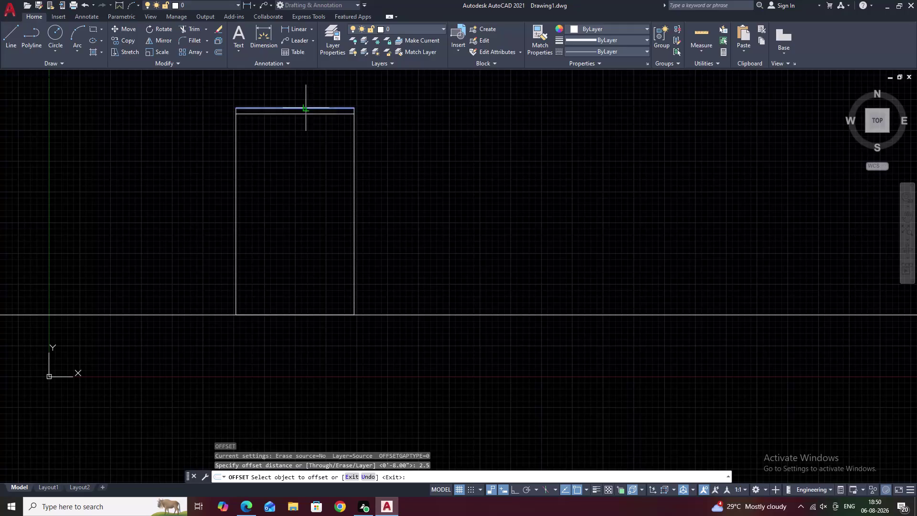
Offset the top, right and left door outline edges 2.5 inches inward to form the frame.
click(304, 120)
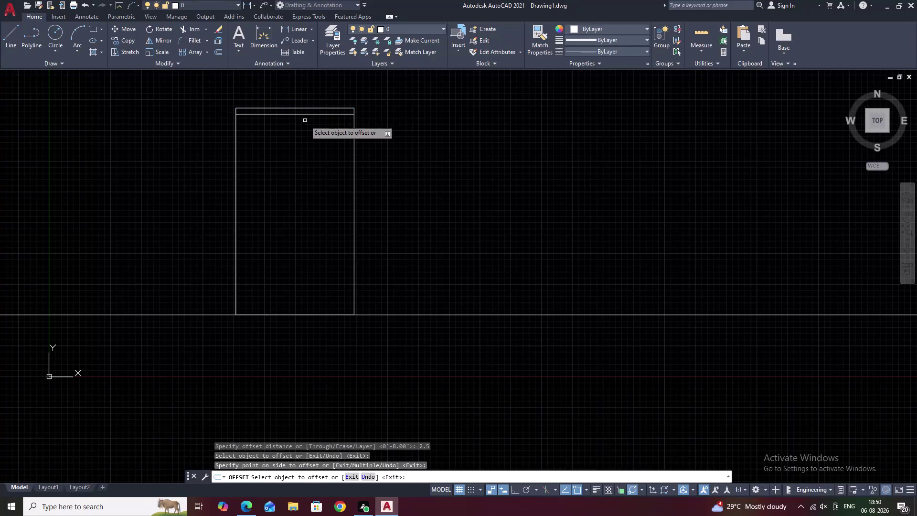
click(354, 151)
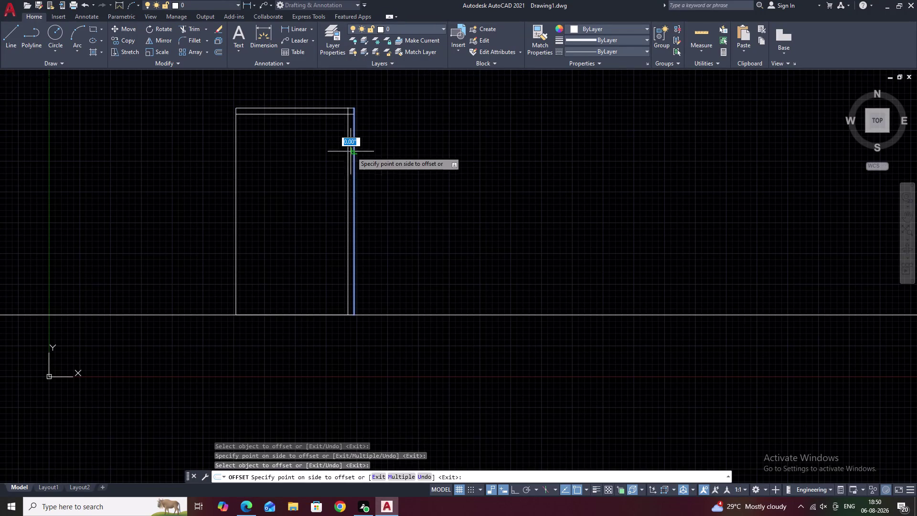
click(343, 154)
click(237, 172)
click(278, 175)
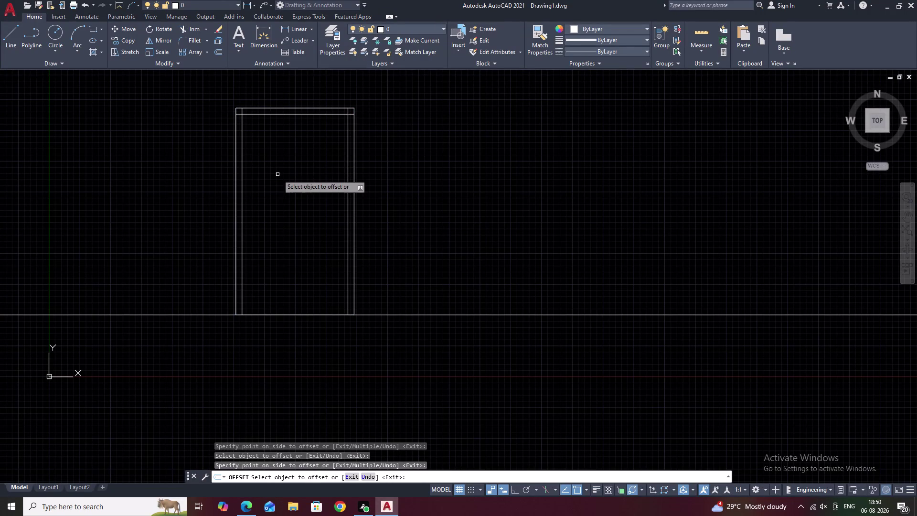
key(Escape)
scroll(up, 3)
scroll(up, 3)
middle_drag(246, 140, 263, 193)
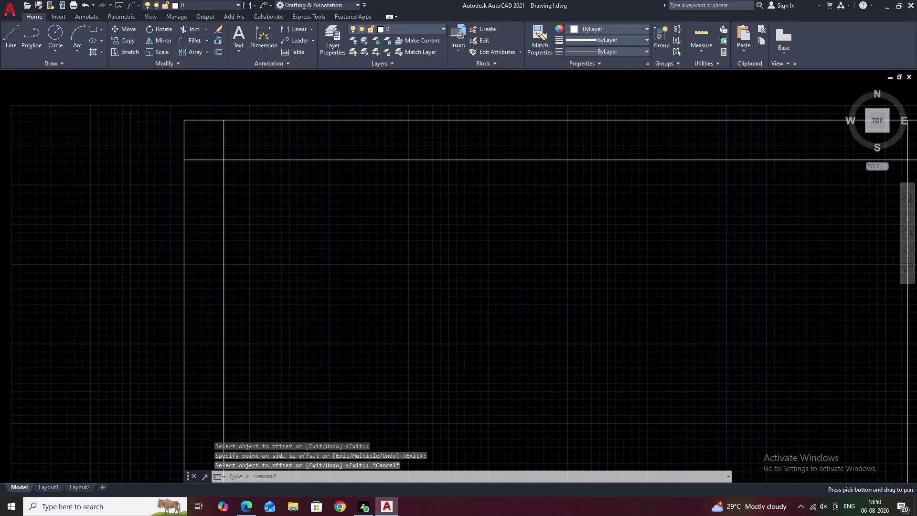
Trim the overhanging line ends at the top-left frame corner.
text(TR)
key(space)
click(205, 146)
drag(205, 146, 205, 176)
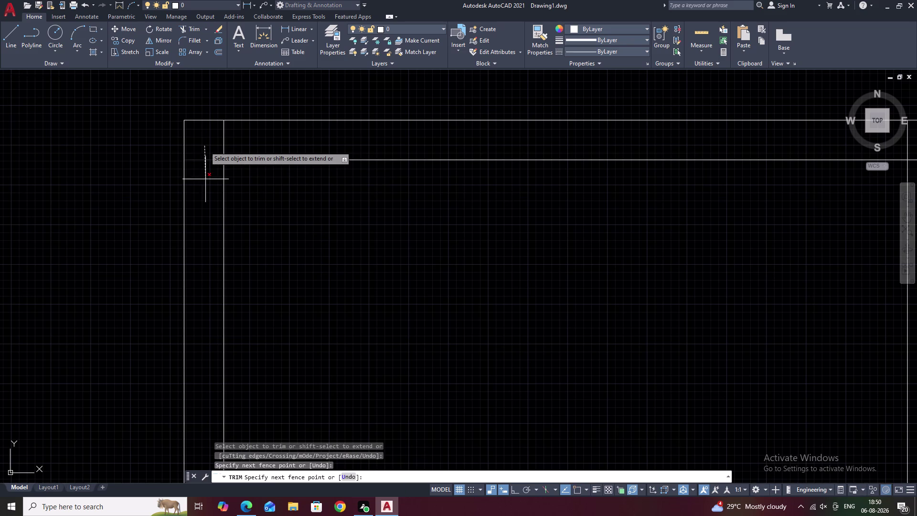
drag(206, 169, 206, 178)
click(206, 140)
drag(218, 140, 248, 143)
scroll(down, 3)
key(Escape)
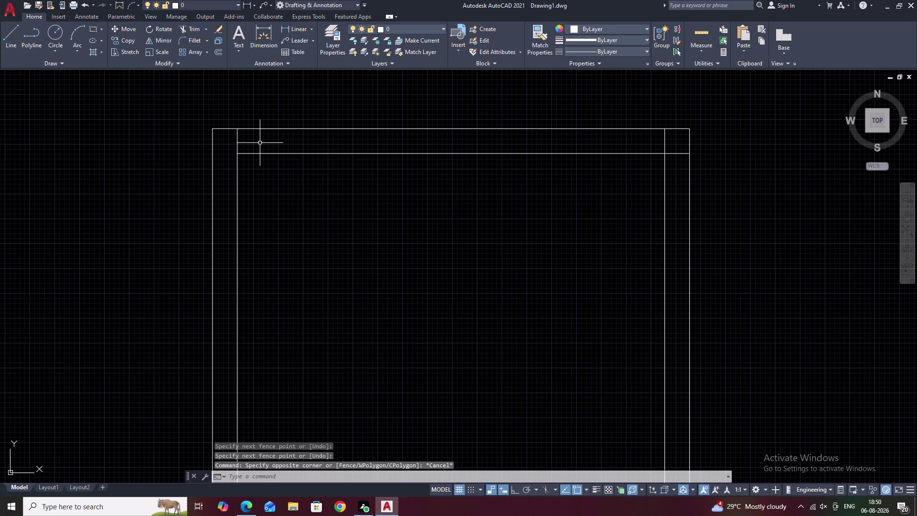
key(space)
click(239, 141)
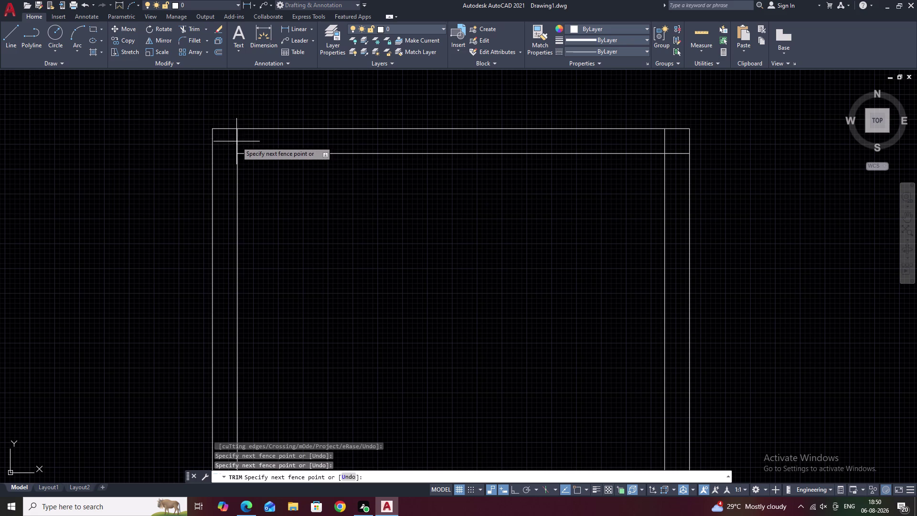
double_click(236, 142)
scroll(down, 3)
Trim the overhanging line ends at the top-right frame corner.
middle_drag(395, 179, 306, 227)
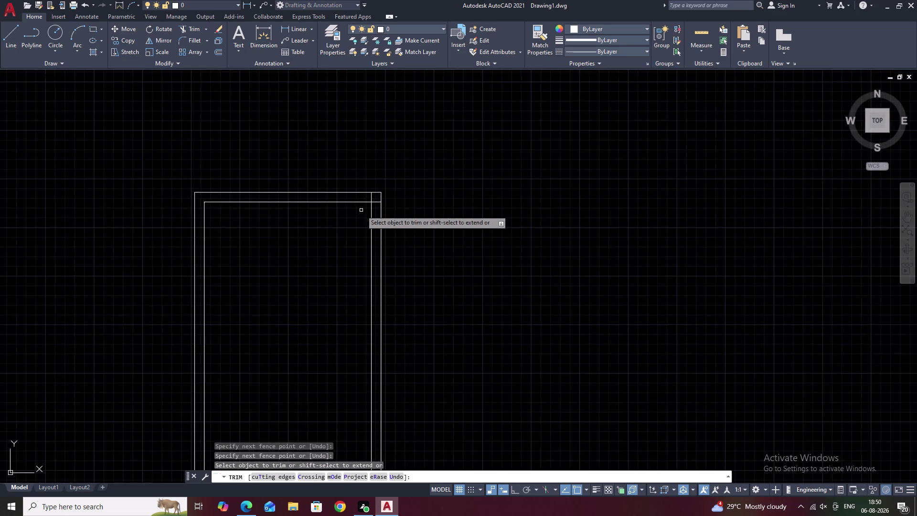
scroll(up, 3)
drag(398, 183, 403, 215)
drag(389, 179, 346, 178)
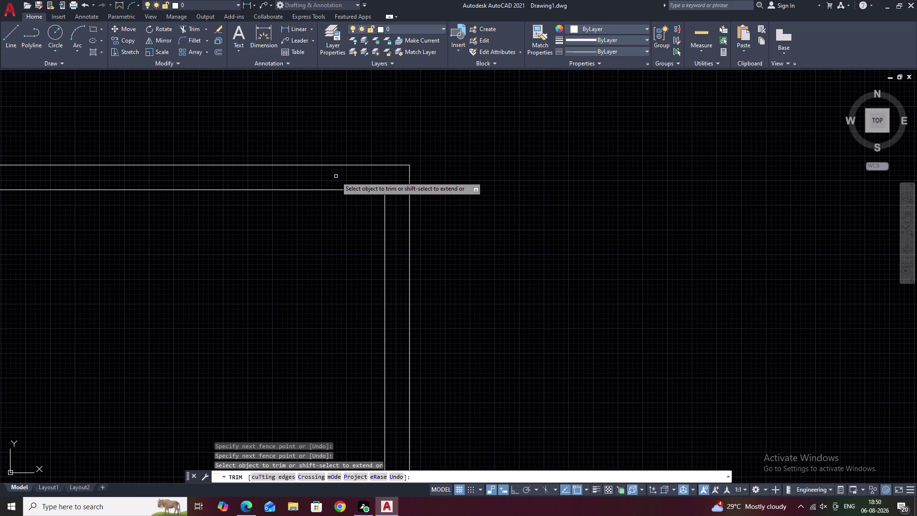
scroll(down, 3)
middle_drag(302, 224, 383, 196)
middle_drag(335, 360, 352, 274)
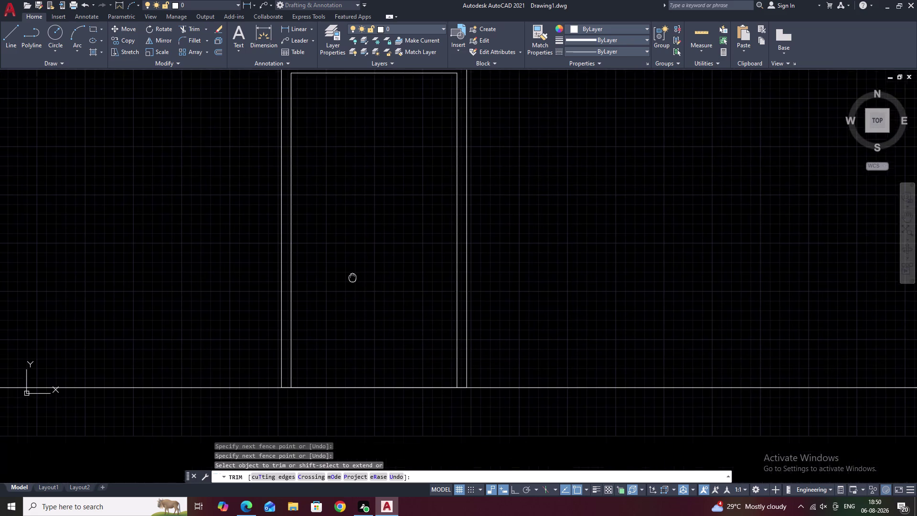
scroll(down, 3)
middle_drag(356, 266, 341, 334)
scroll(up, 3)
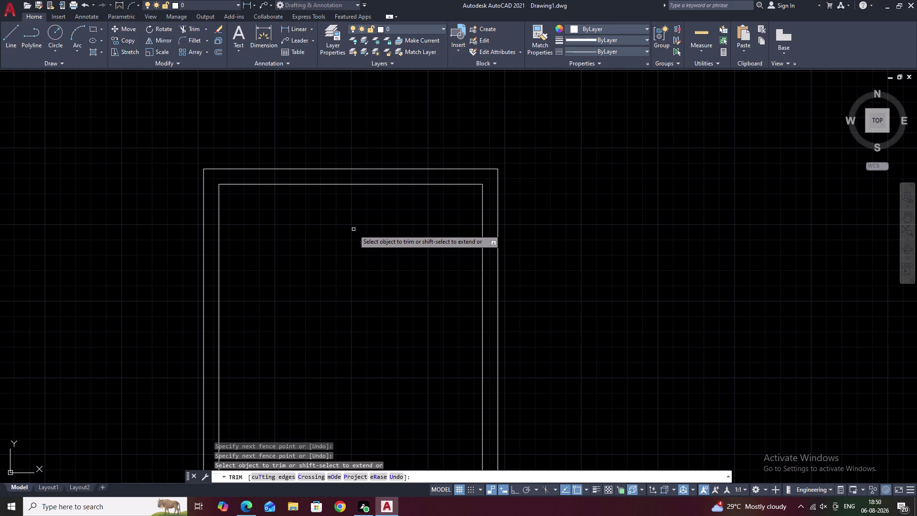
key(Escape)
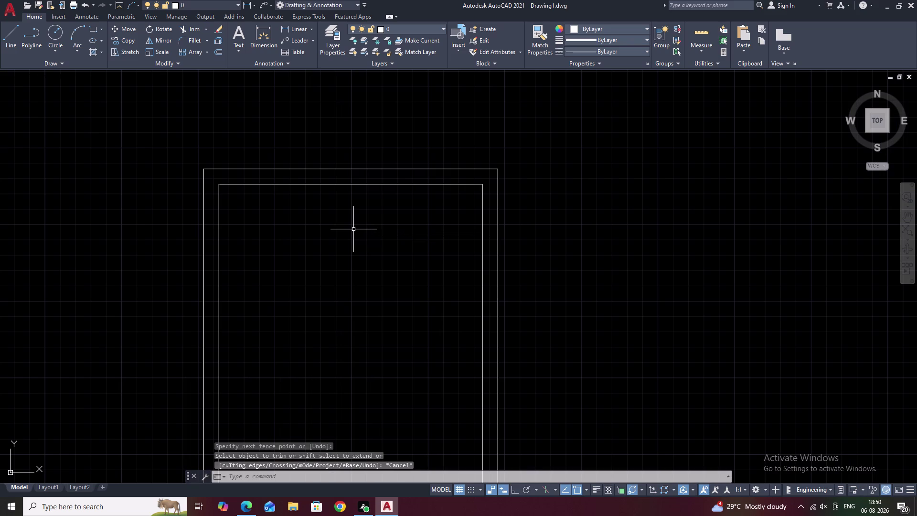
Offset the inner left and right frame lines 4 inches inward.
text(O)
key(space)
key(4)
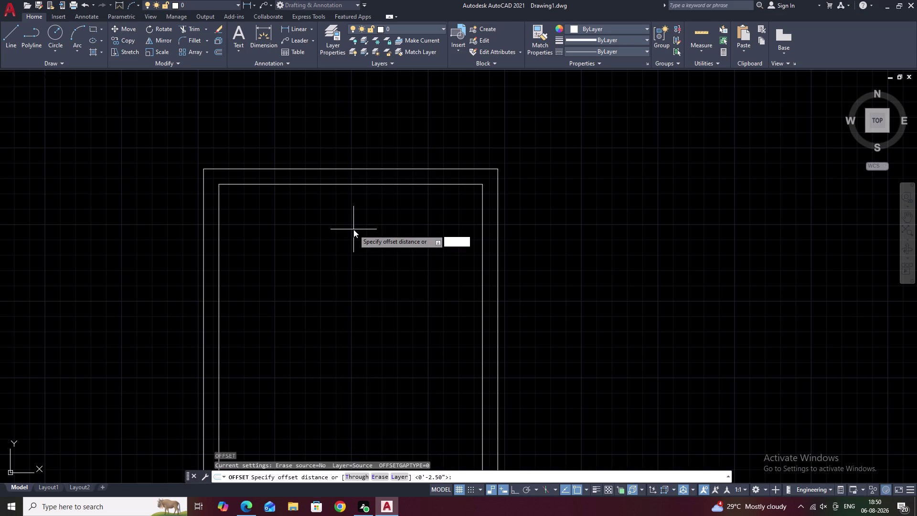
key(space)
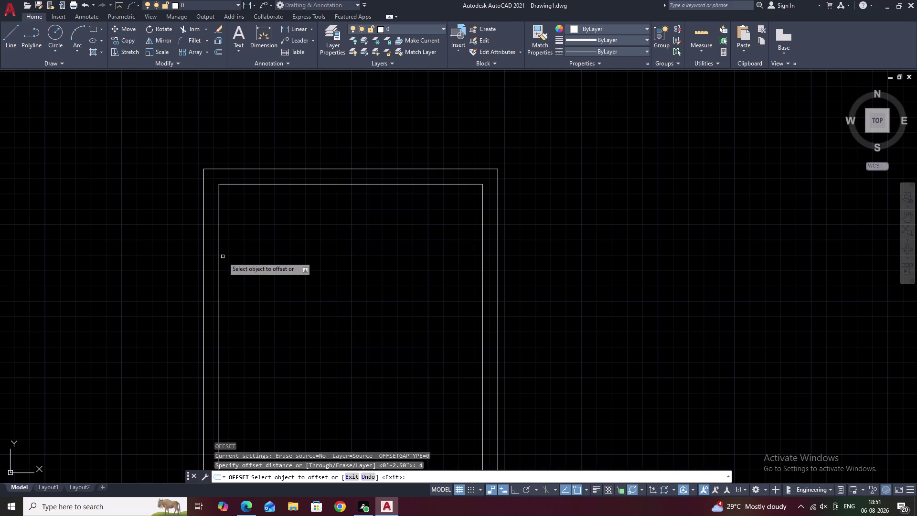
click(219, 262)
click(266, 262)
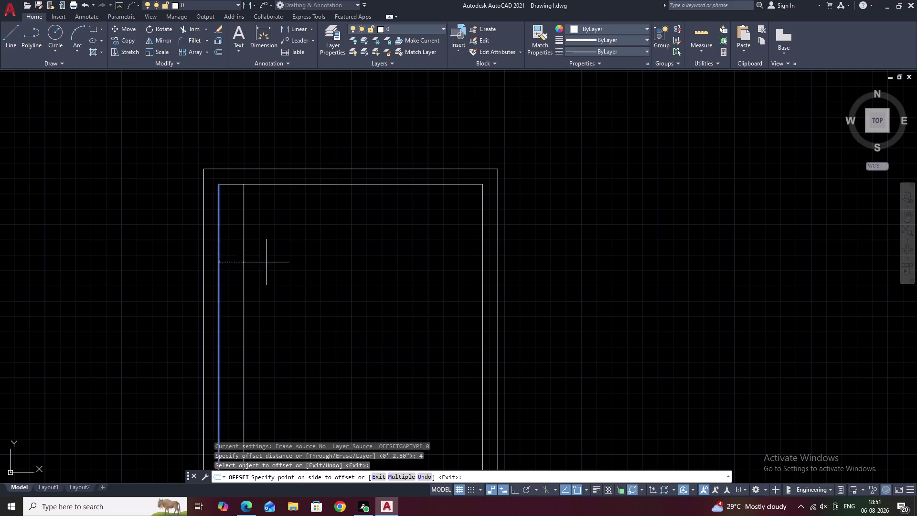
double_click(482, 270)
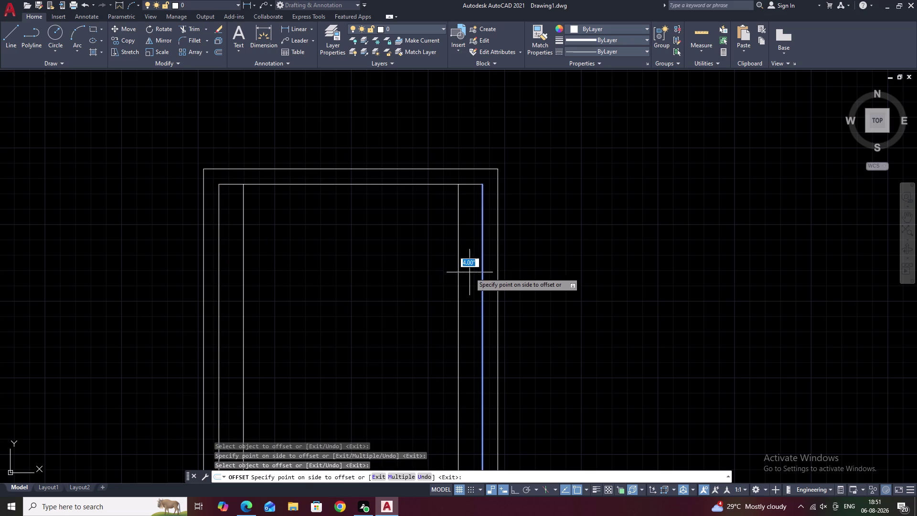
click(445, 282)
right_click(444, 281)
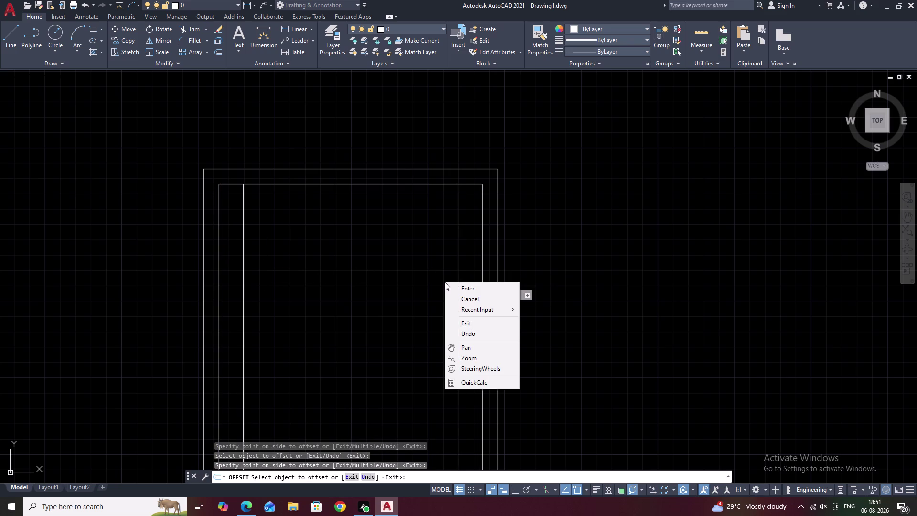
key(space)
key(space)
key(Escape)
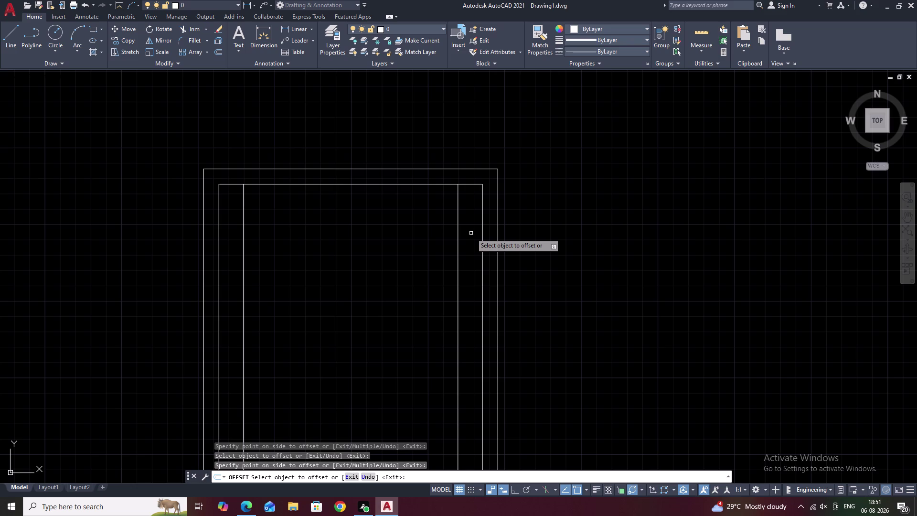
Offset the inner top frame line 4 inches downward.
click(373, 185)
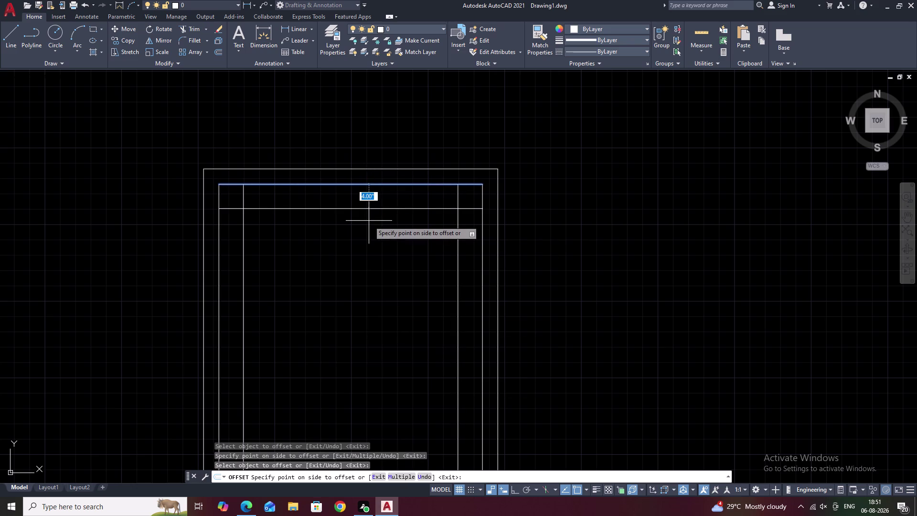
click(369, 220)
key(Escape)
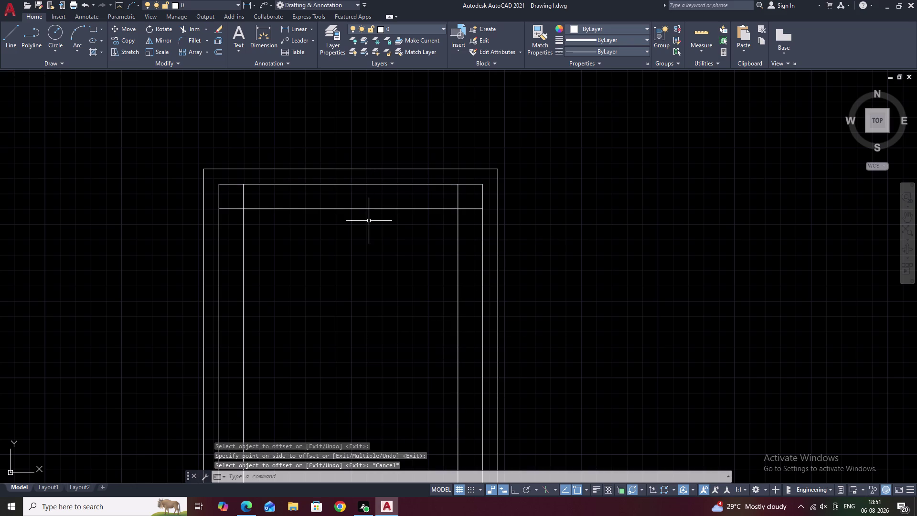
text(TR)
key(space)
Trim the crossing ends of the 4-inch lines at the top-left and top-right corners.
click(237, 204)
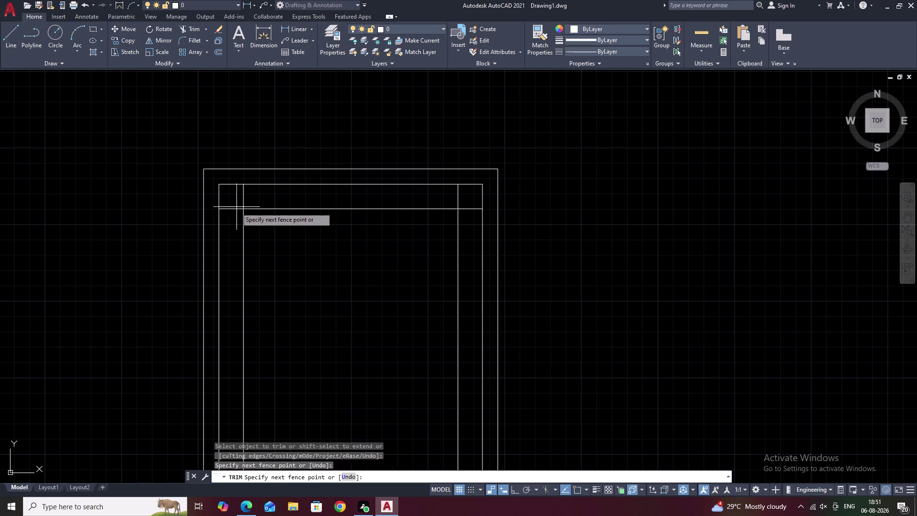
click(234, 213)
click(242, 199)
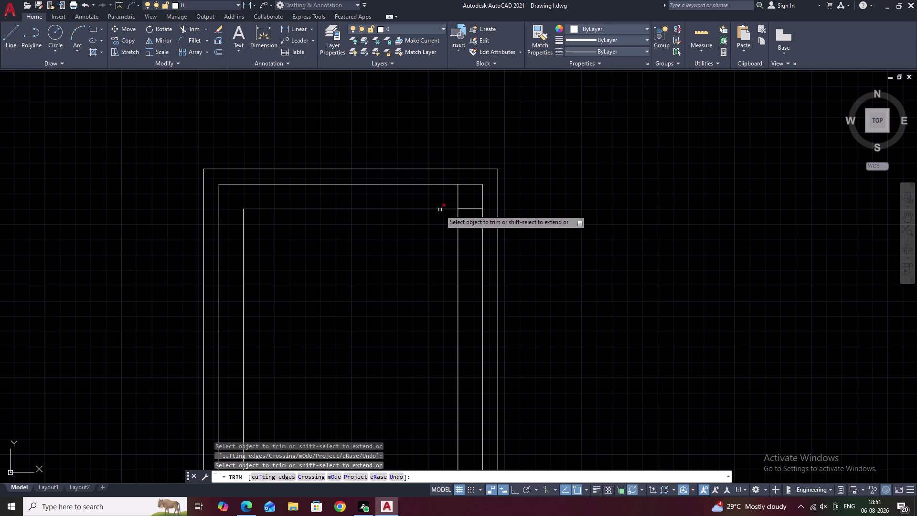
click(466, 209)
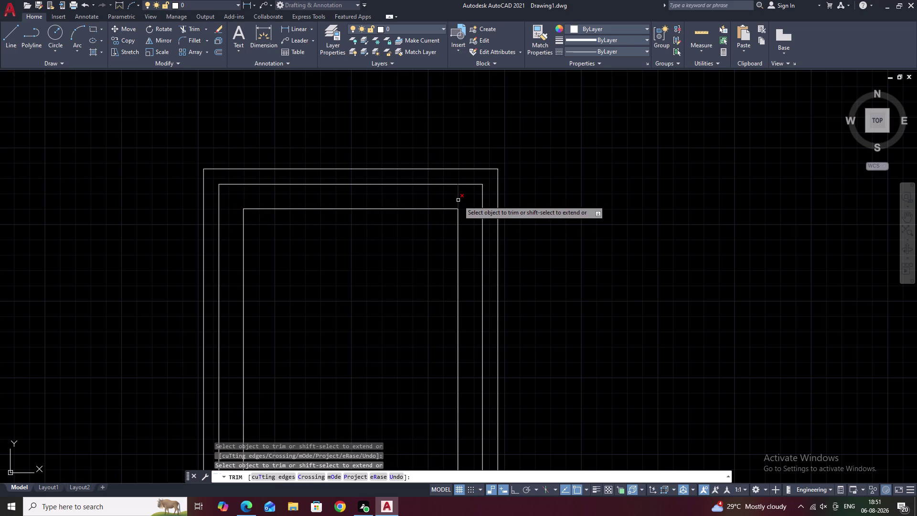
click(458, 200)
scroll(down, 3)
middle_drag(326, 290, 330, 270)
key(Escape)
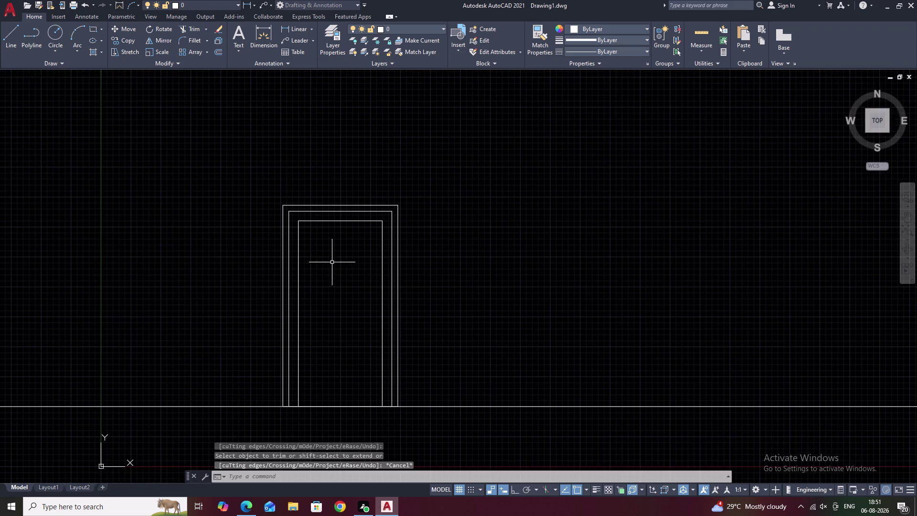
scroll(up, 3)
middle_click(272, 227)
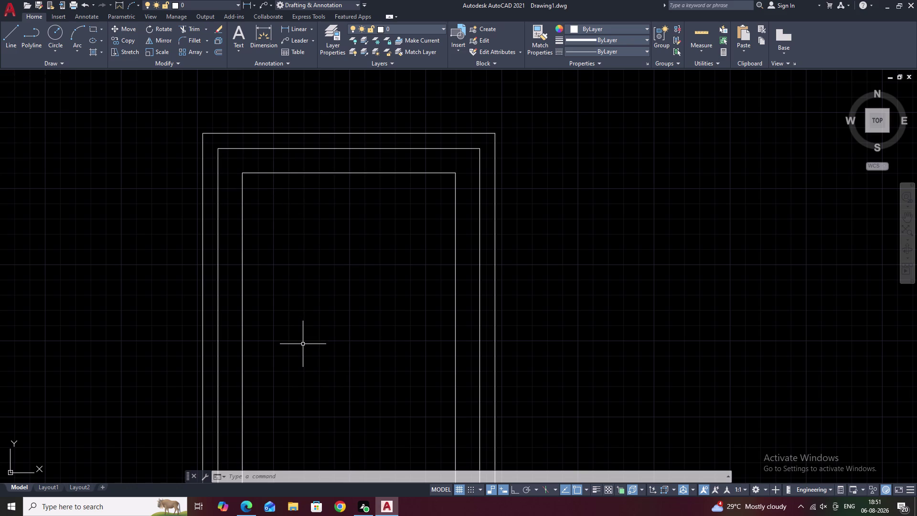
Offset the innermost left line 1'-1.5" to create the door's centre line.
text(O)
key(space)
text(1')
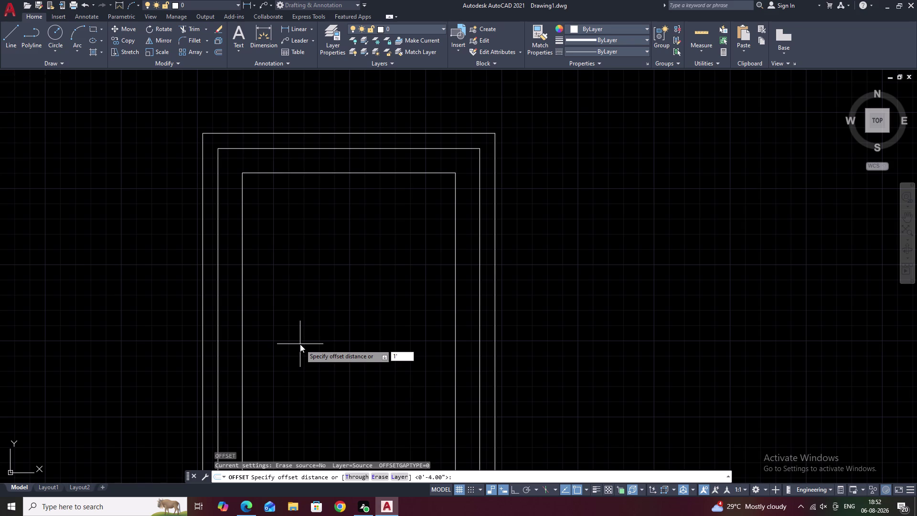
text(1.5)
key(shift+quotedbl)
key(space)
click(242, 309)
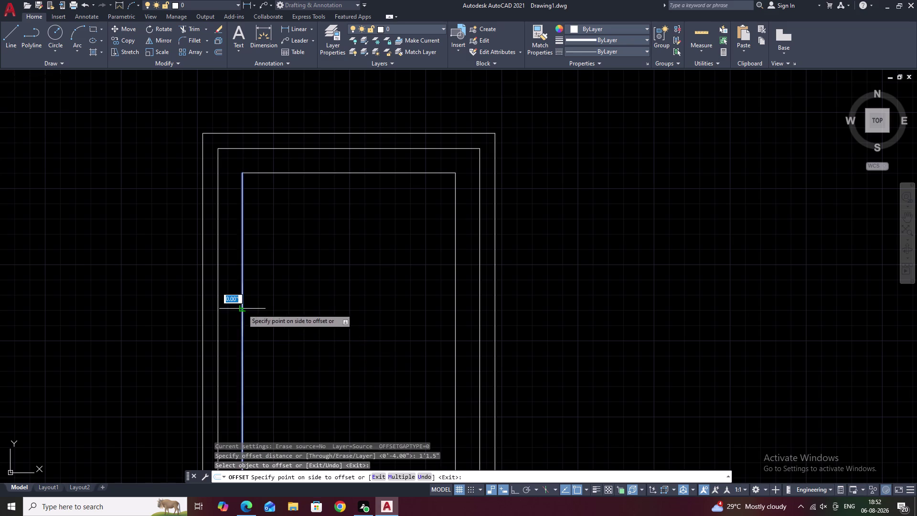
click(326, 305)
key(space)
Offset the centre line 4 inches, twice, to form the meeting stile lines.
key(space)
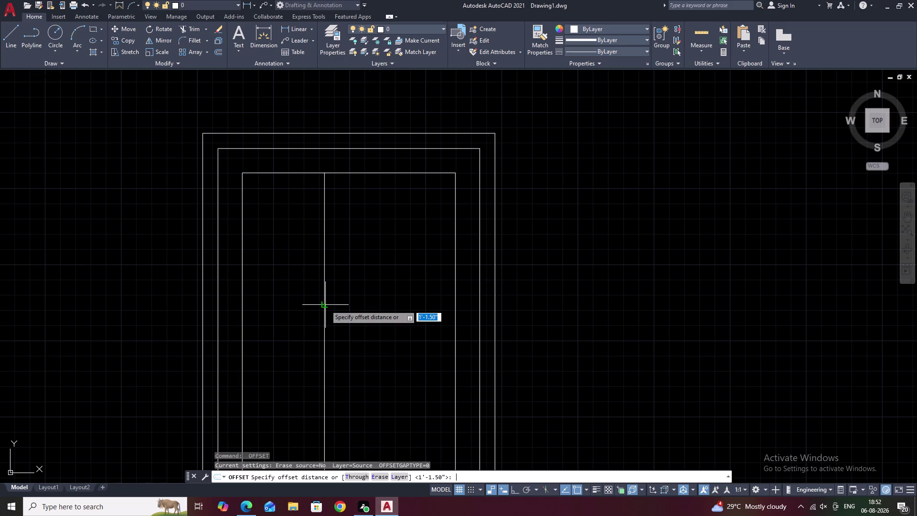
text(4)
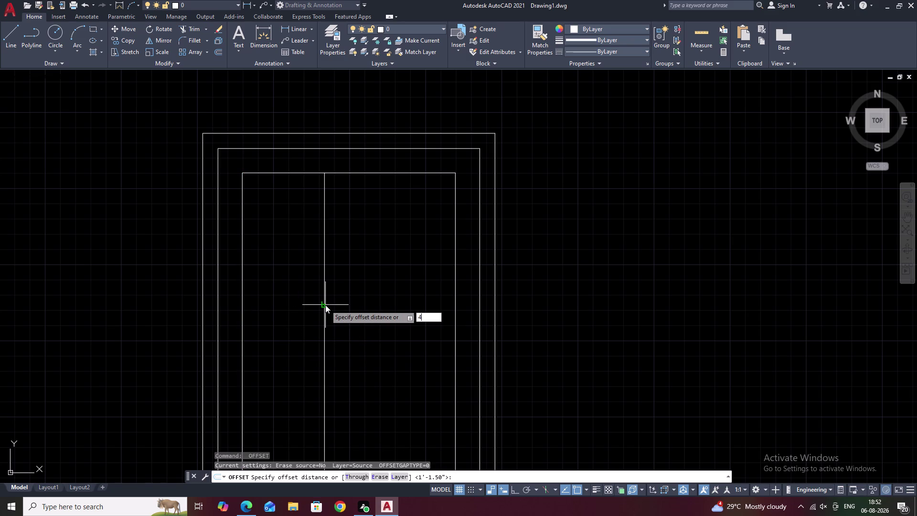
key(space)
double_click(325, 304)
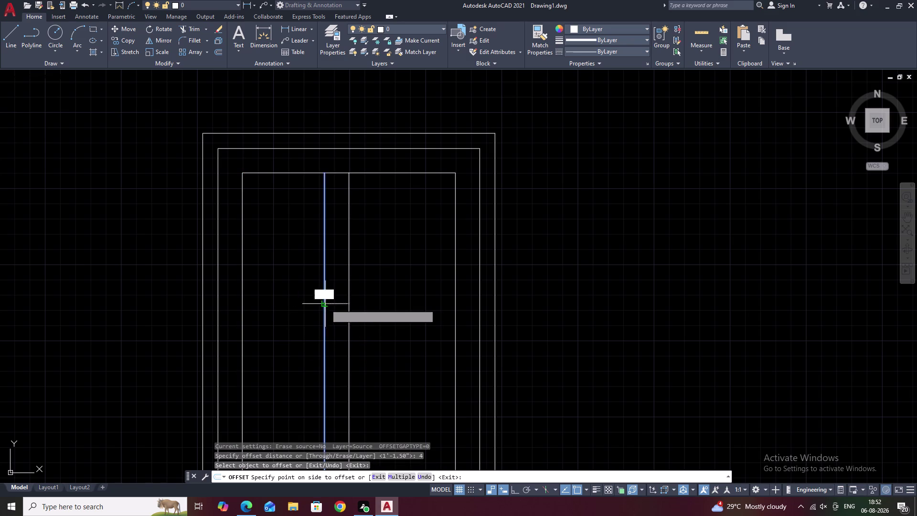
click(345, 303)
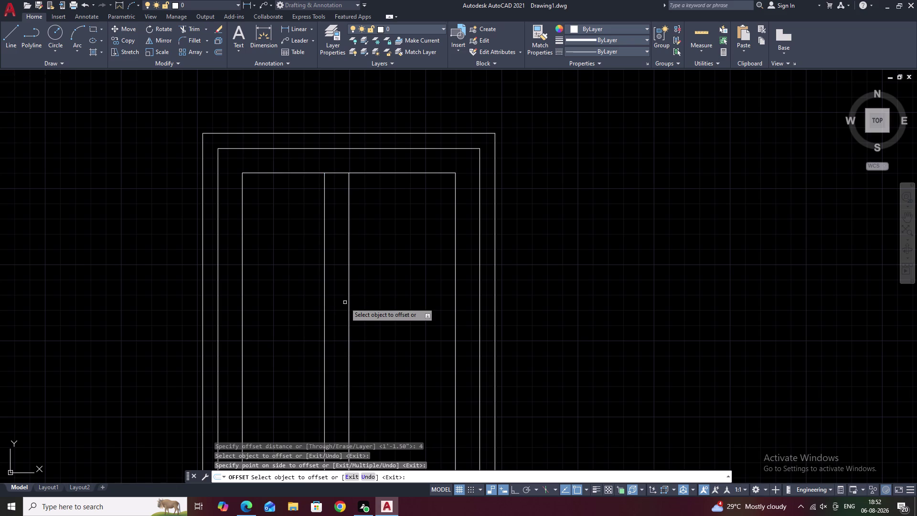
double_click(348, 300)
click(370, 298)
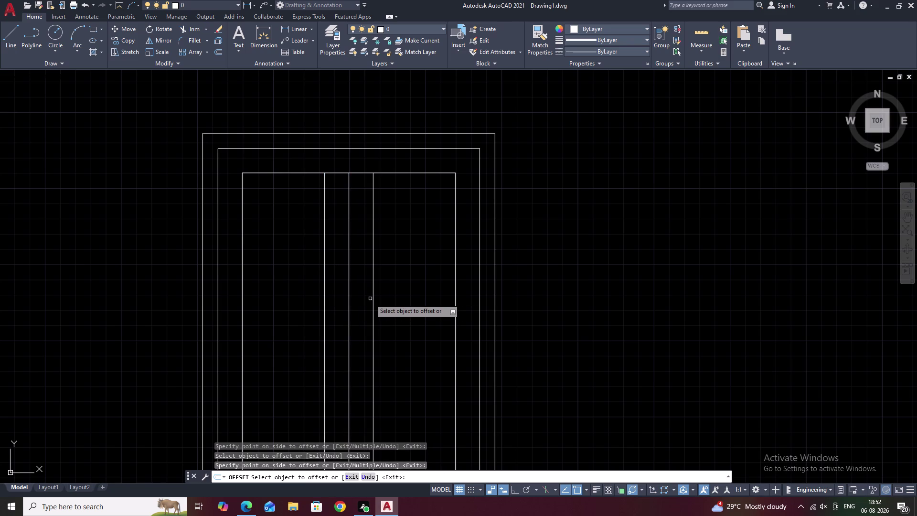
key(Escape)
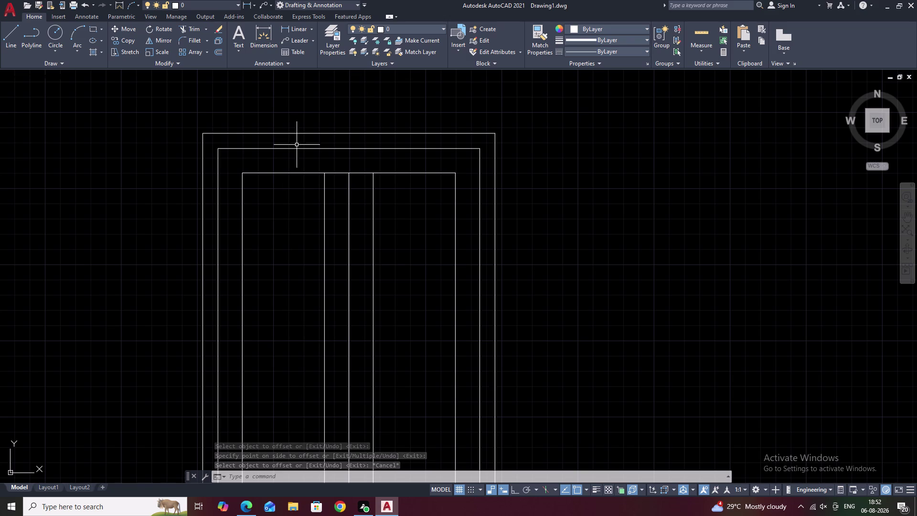
double_click(295, 28)
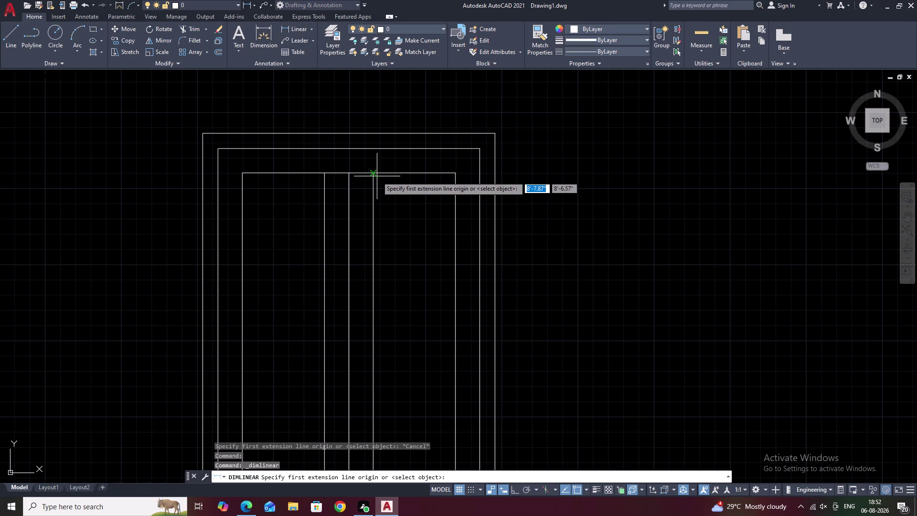
click(373, 173)
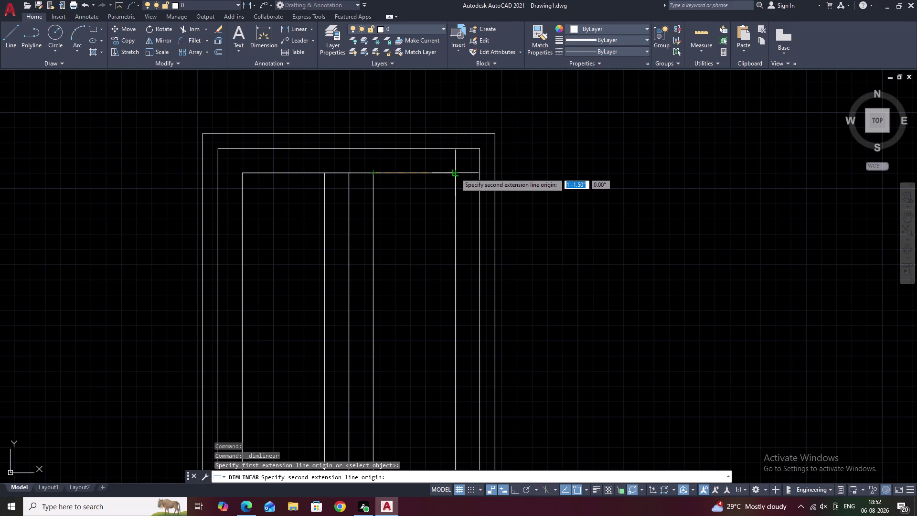
click(455, 173)
click(455, 162)
scroll(up, 3)
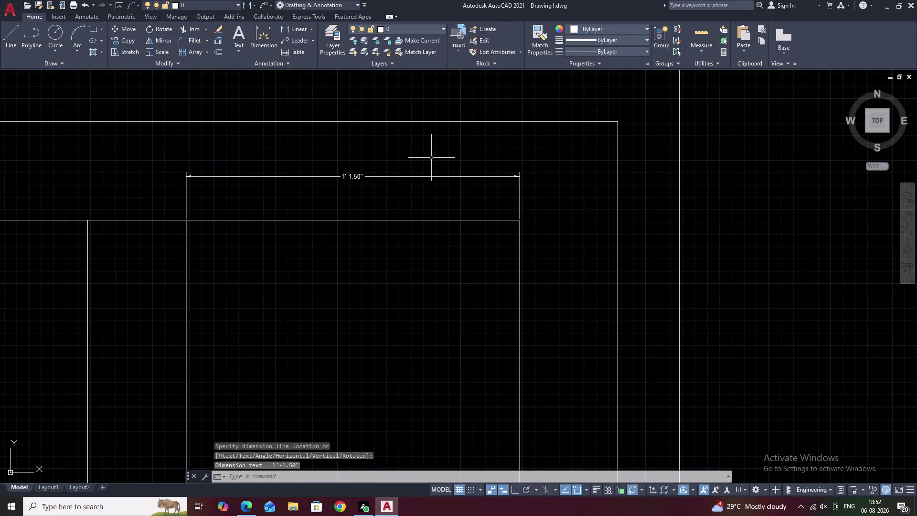
key(Escape)
click(417, 176)
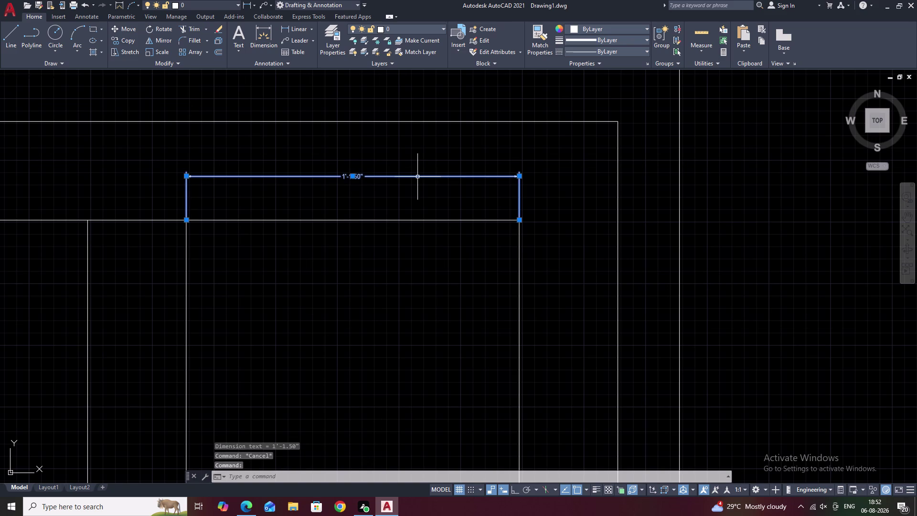
text(E)
key(space)
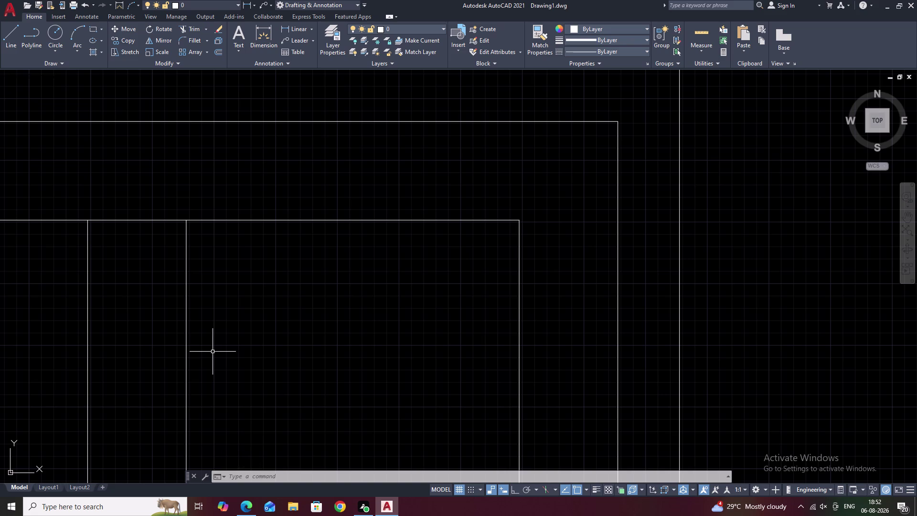
scroll(down, 3)
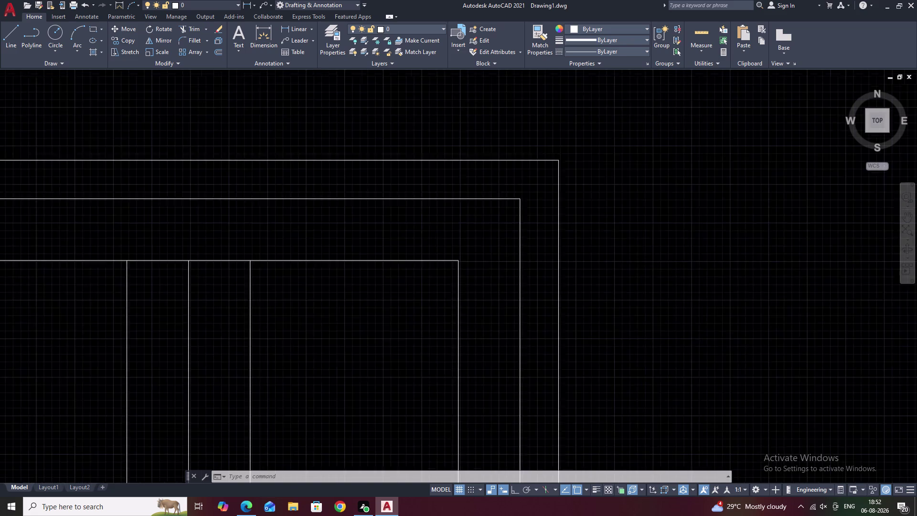
middle_drag(303, 329, 416, 266)
middle_drag(355, 305, 400, 251)
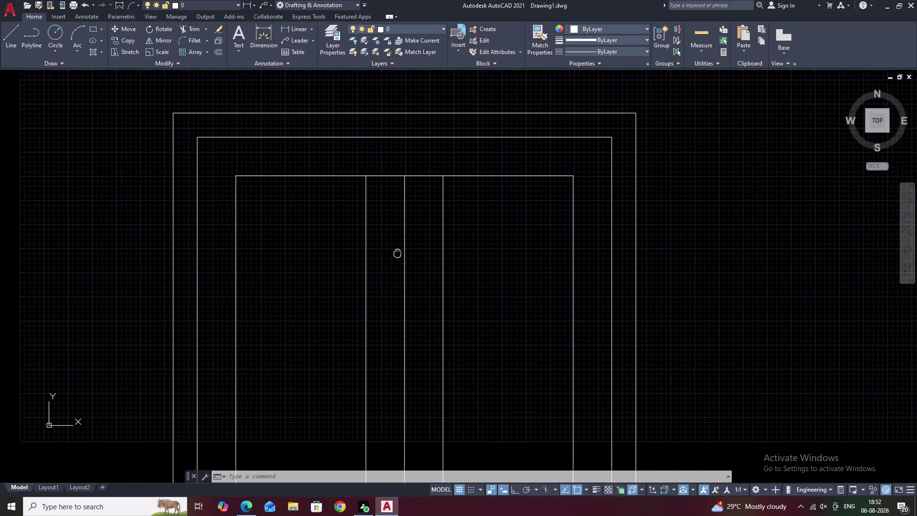
middle_drag(400, 251, 400, 251)
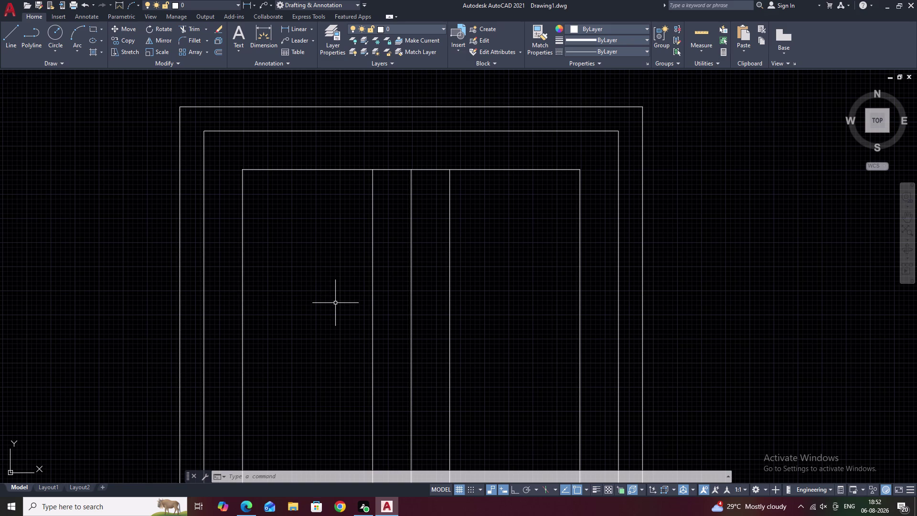
scroll(down, 3)
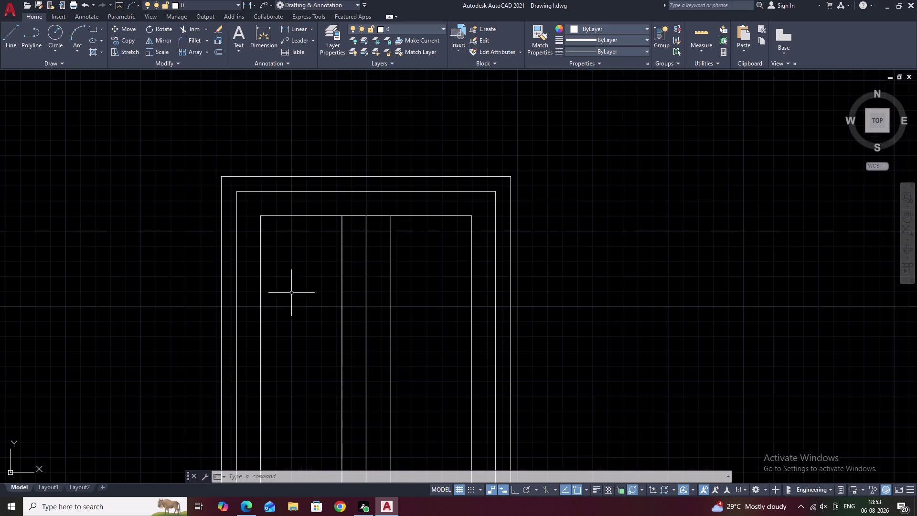
middle_drag(299, 298, 303, 272)
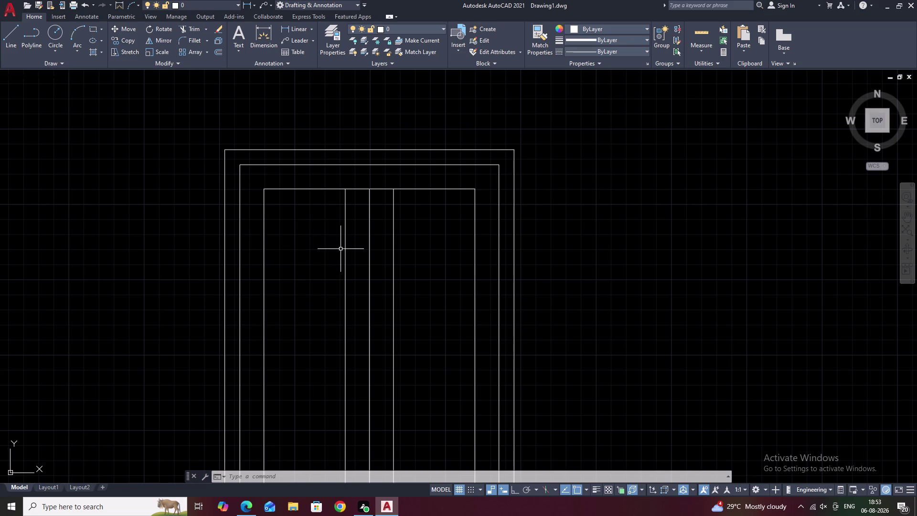
key(Escape)
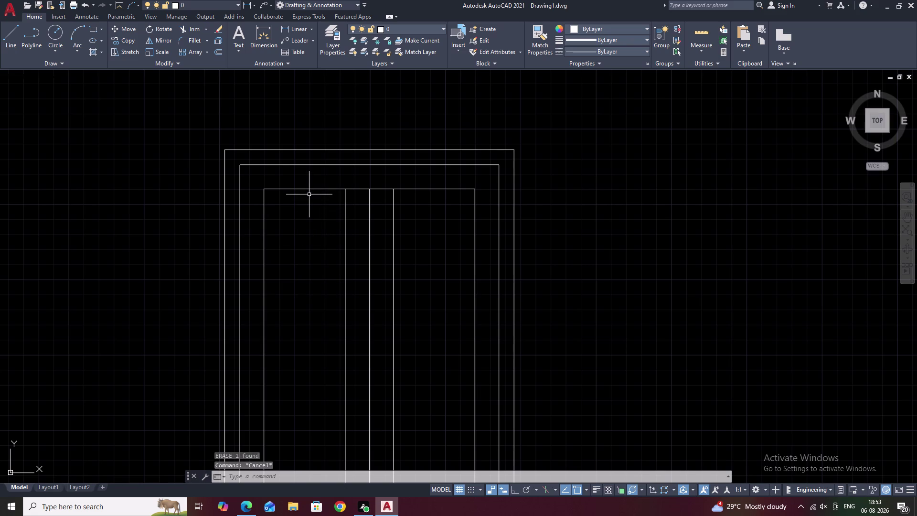
Break the inner frame's top line at the first centre line with BREAKATPOINT.
key(b)
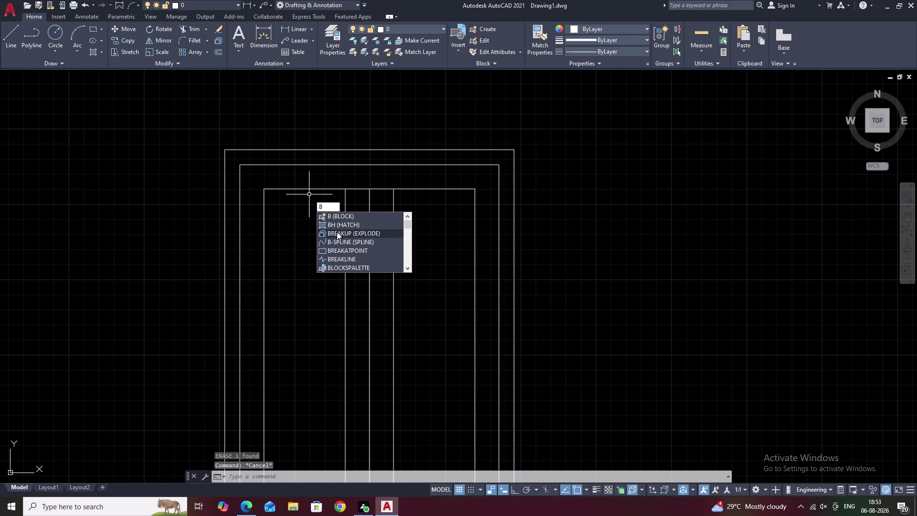
key(r)
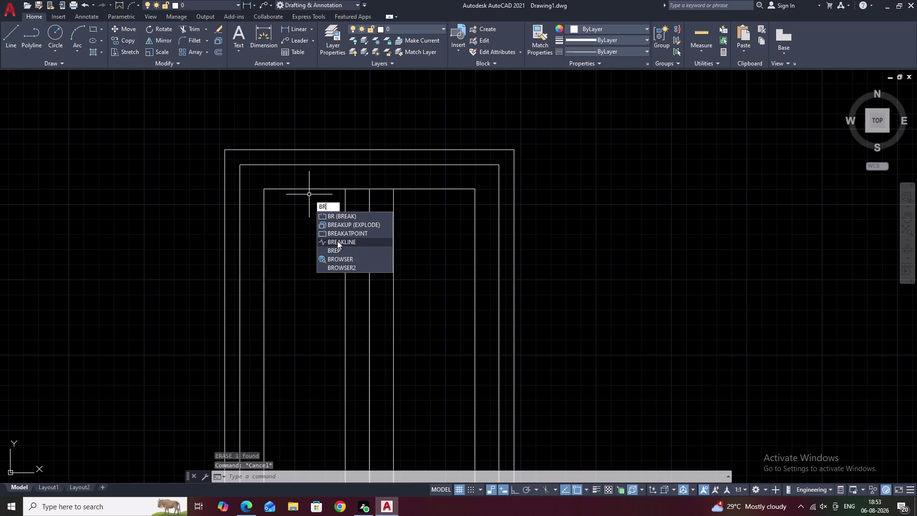
click(348, 235)
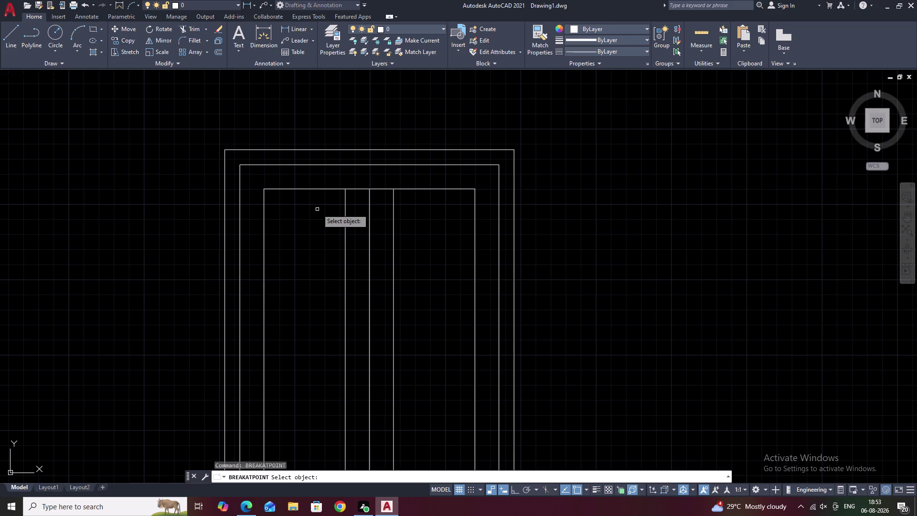
click(303, 190)
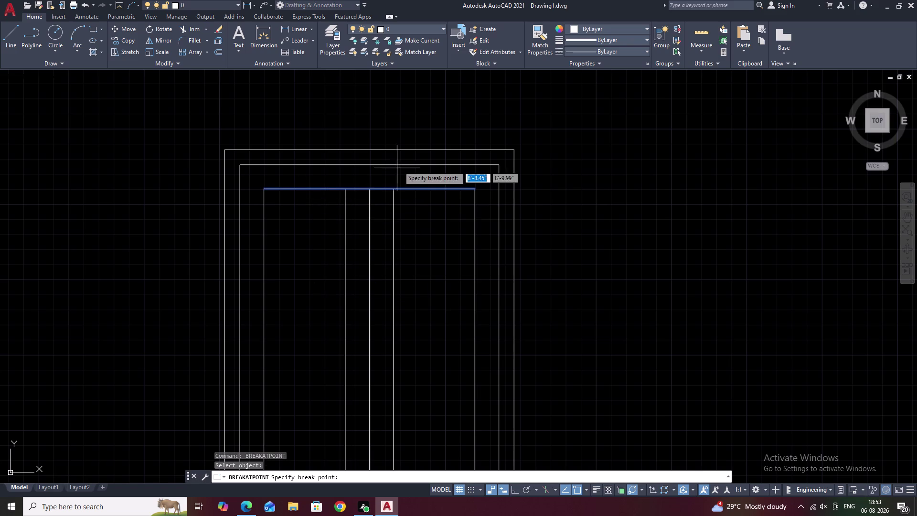
scroll(up, 3)
click(304, 216)
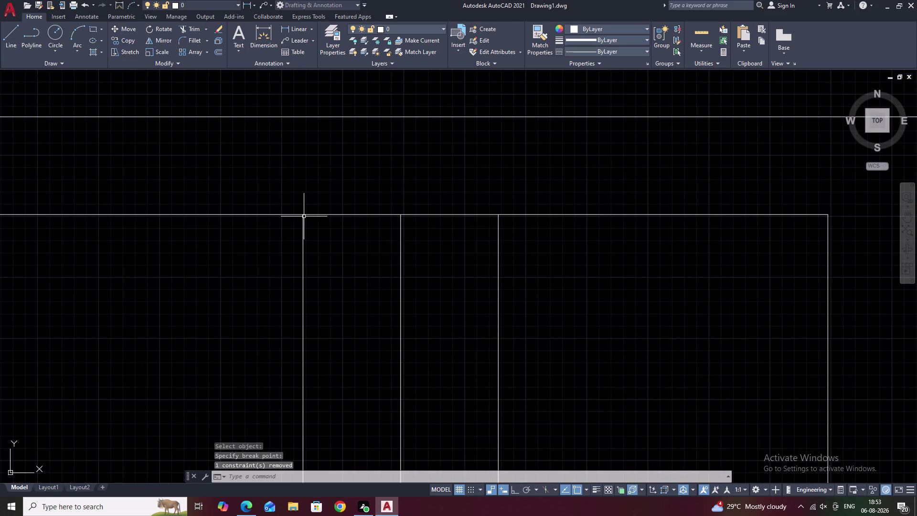
scroll(down, 3)
Break the remaining top line piece at the next centre line.
key(space)
click(444, 220)
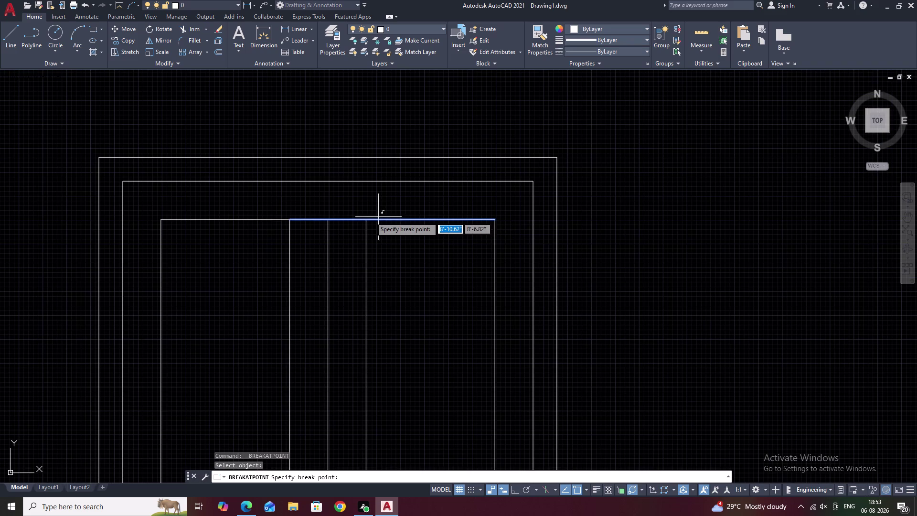
click(368, 220)
scroll(down, 3)
middle_drag(337, 253, 345, 229)
key(Escape)
text(O)
key(space)
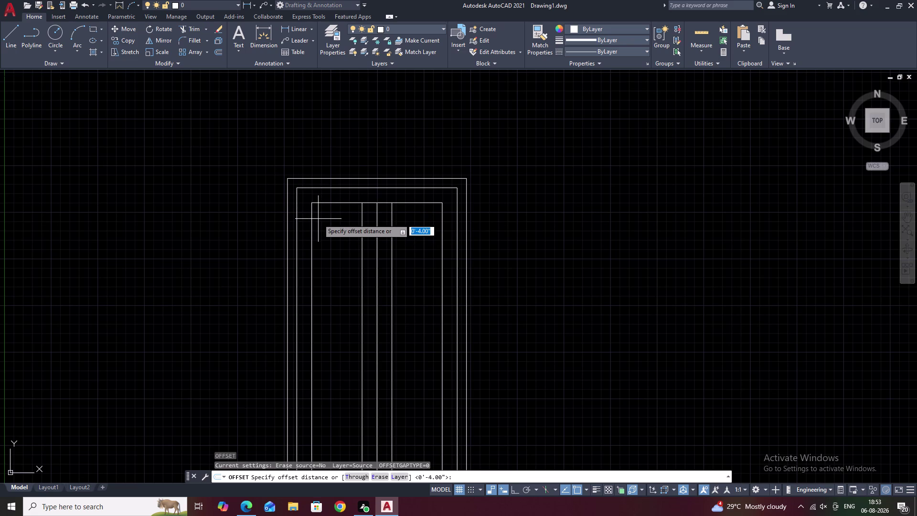
Offset each leaf's top line piece 2'-11.5" downward to mark the upper panels.
key(2)
key(apostrophe)
text(11)
text(.5)
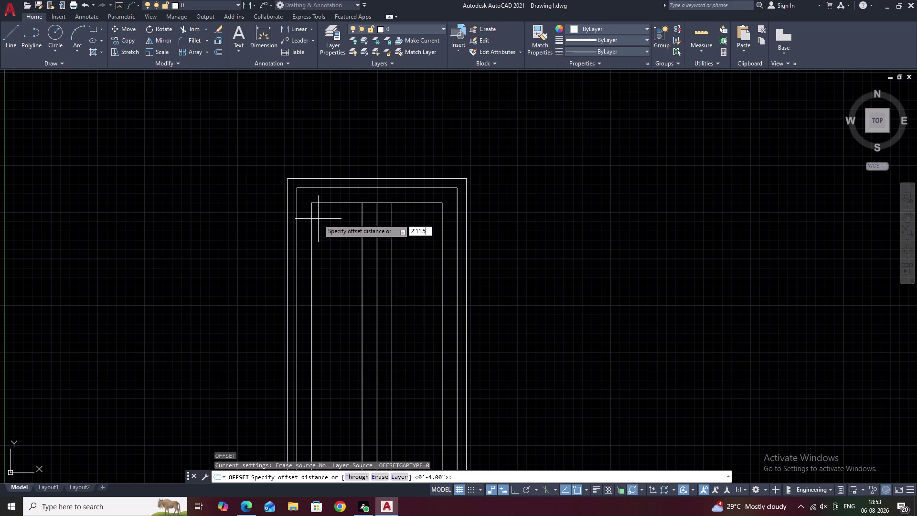
key(shift+quotedbl)
key(space)
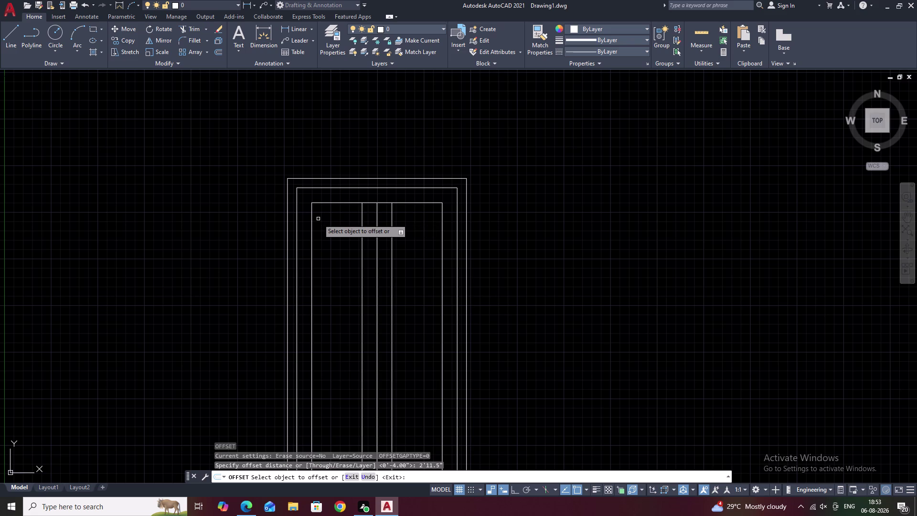
double_click(335, 204)
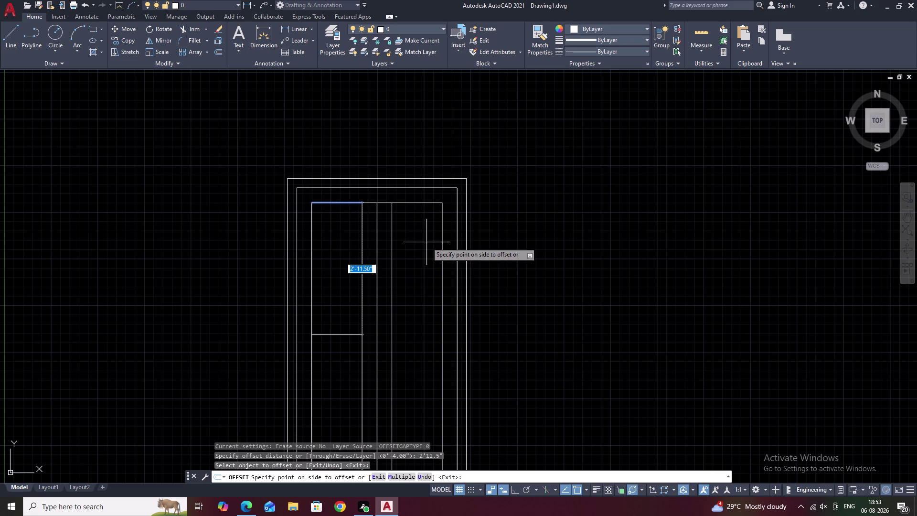
click(349, 270)
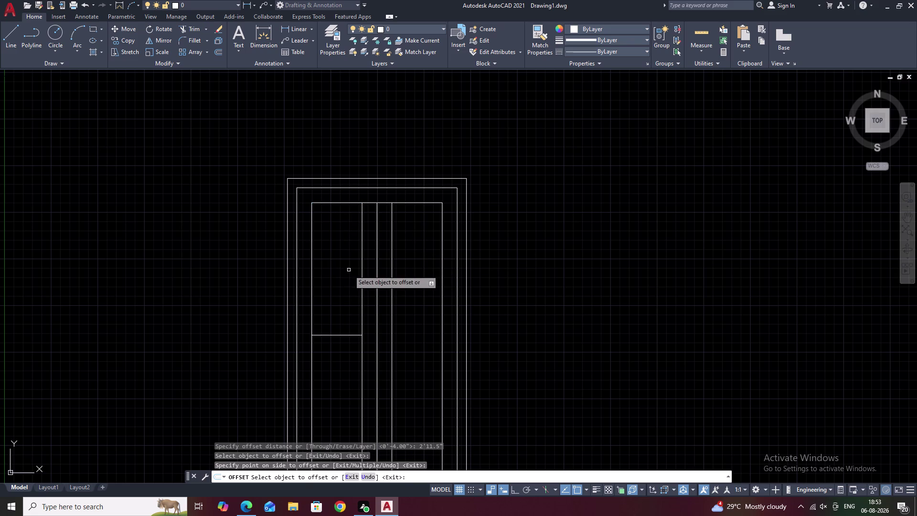
click(414, 203)
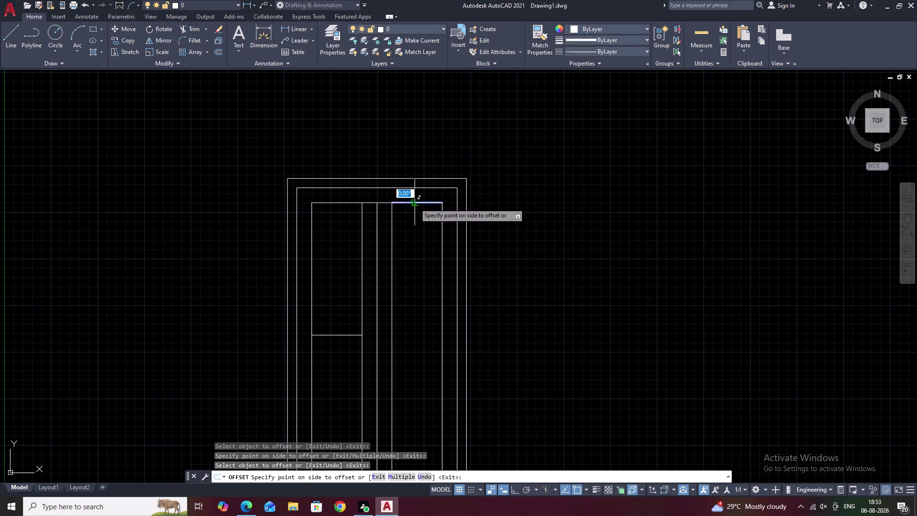
click(413, 259)
key(Escape)
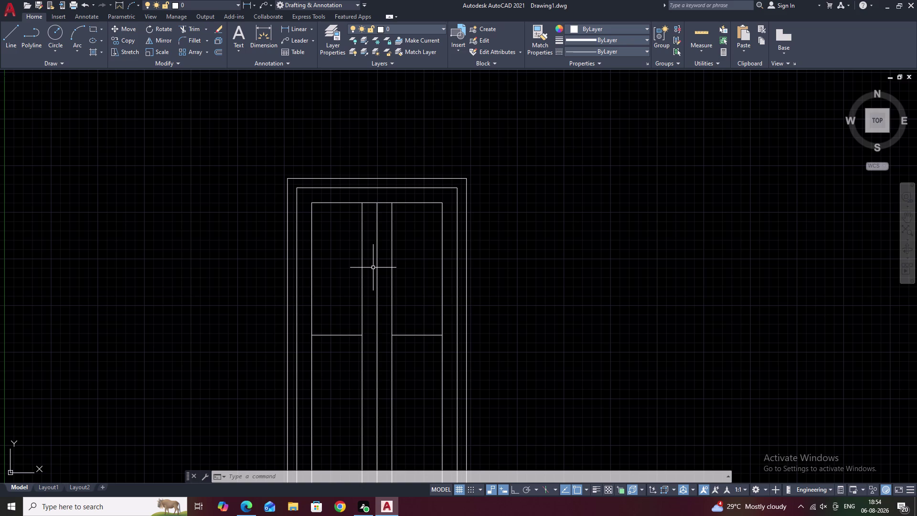
middle_drag(417, 279, 414, 251)
scroll(up, 3)
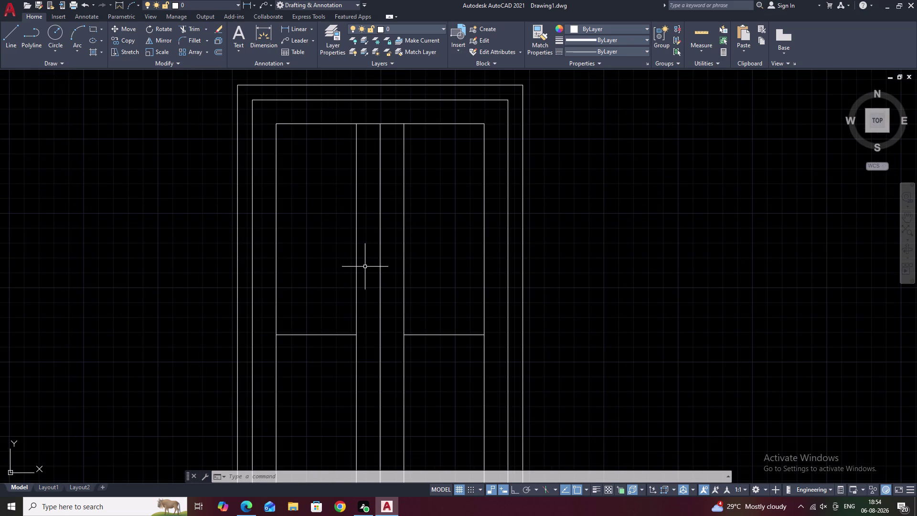
Trim the top line piece and a stray centre line piece between the centre lines.
key(Escape)
text(TR)
key(space)
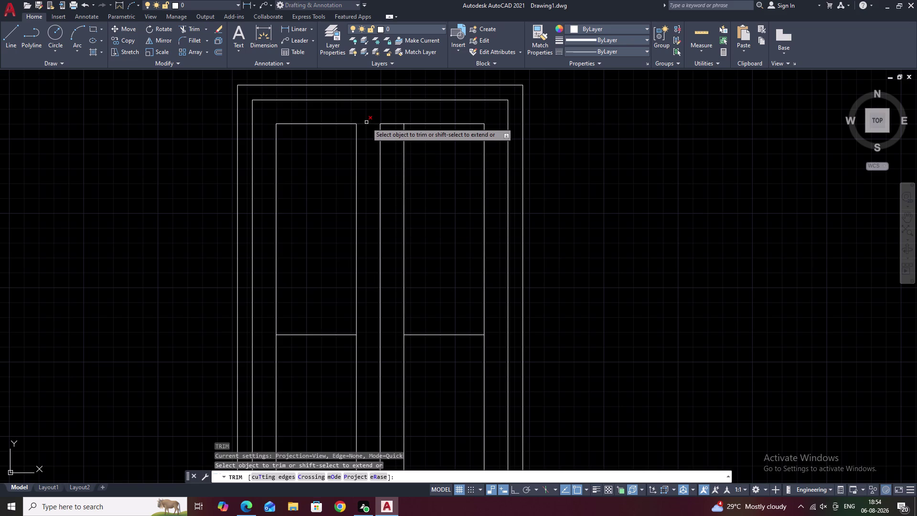
click(366, 122)
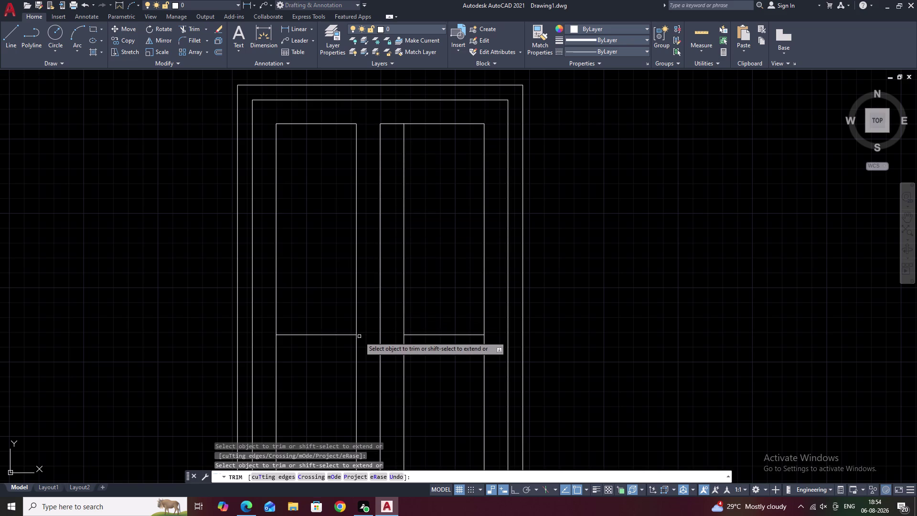
click(391, 124)
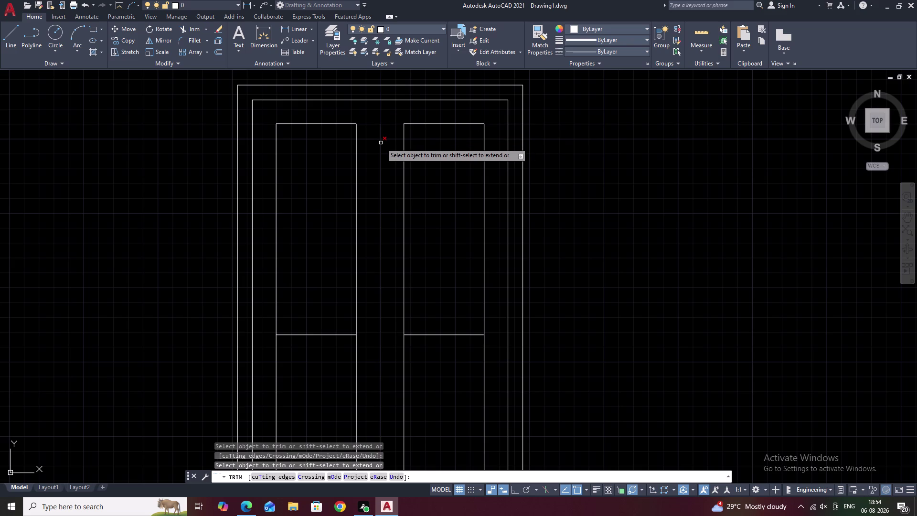
key(Escape)
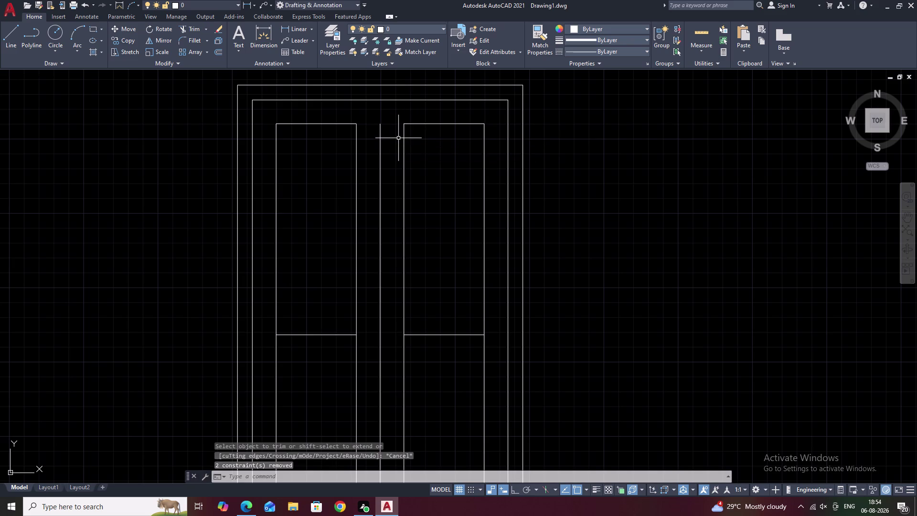
Extend the centre mullion line up to the top of the inner frame.
text(EX)
key(space)
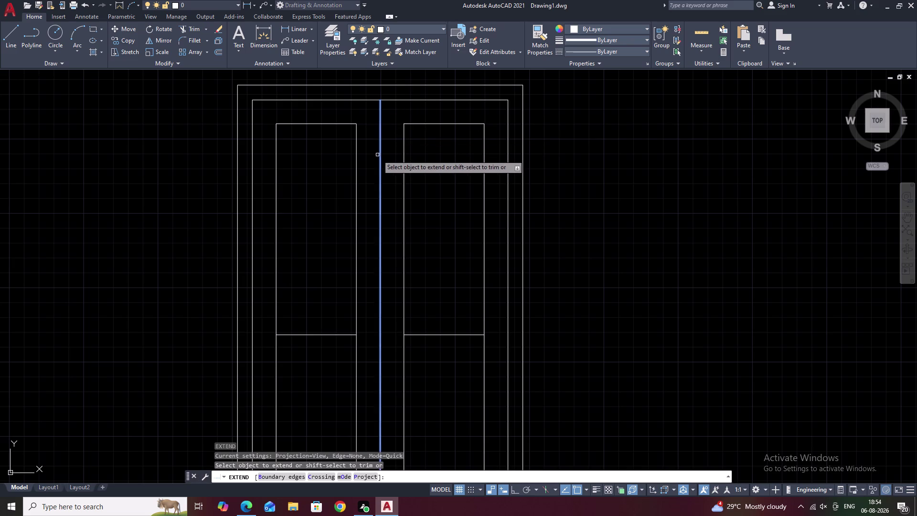
click(377, 154)
key(Escape)
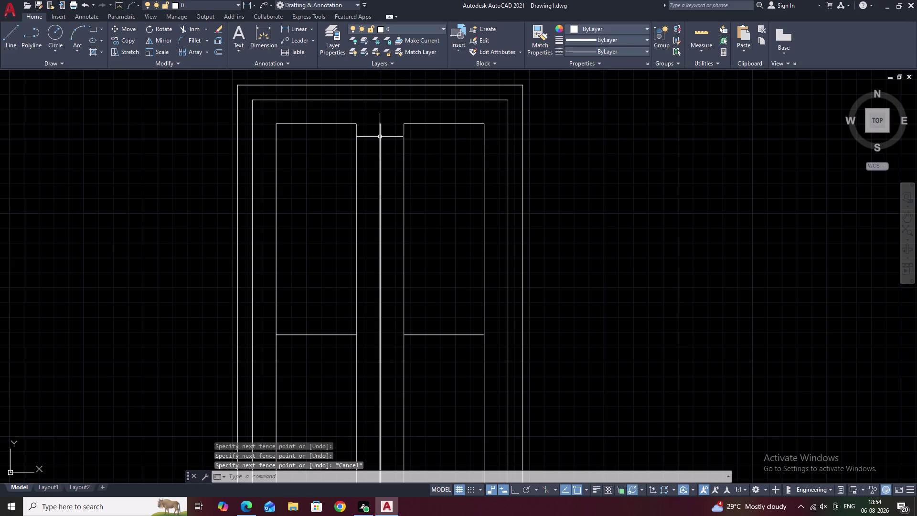
key(space)
click(380, 137)
scroll(down, 3)
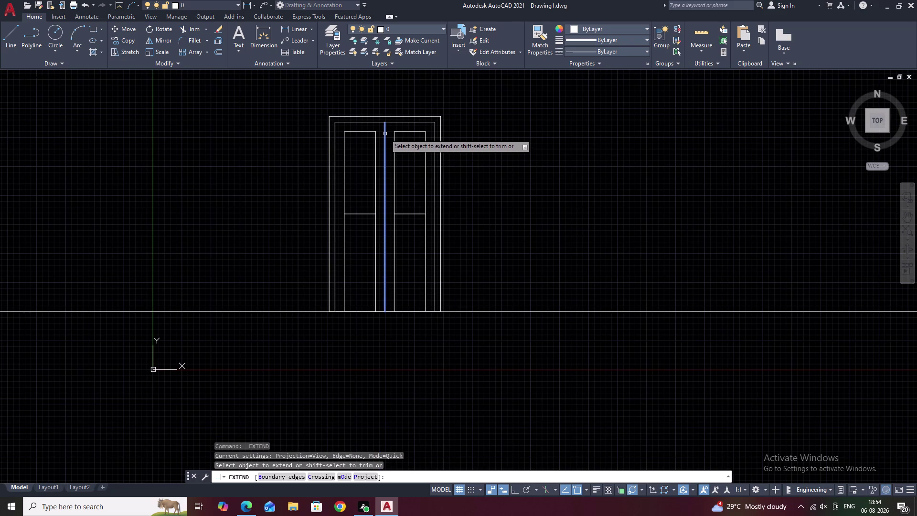
click(385, 134)
key(Escape)
scroll(down, 3)
scroll(up, 3)
scroll(up, 3)
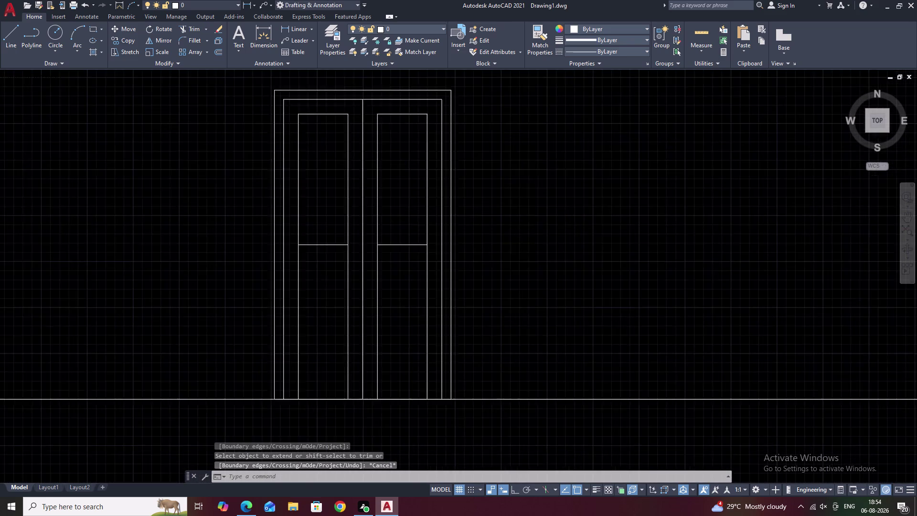
middle_drag(403, 161, 390, 129)
middle_drag(371, 246, 377, 178)
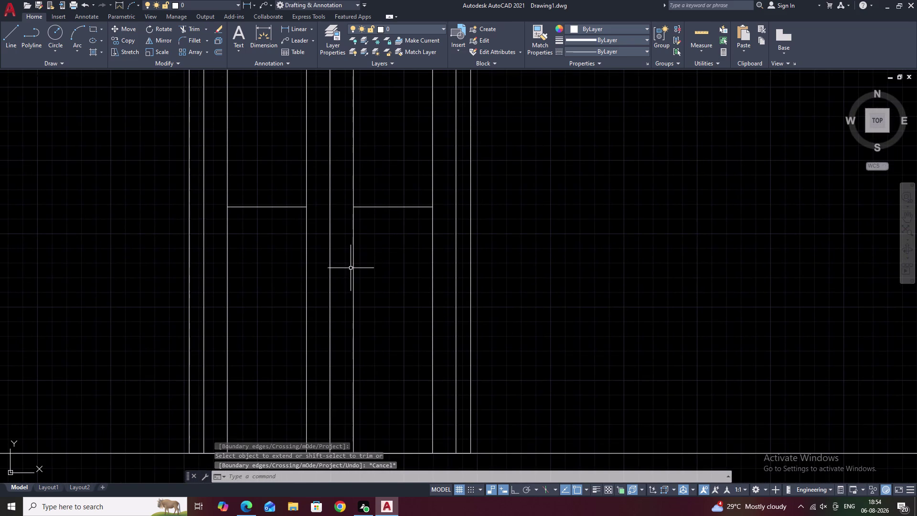
text(I)
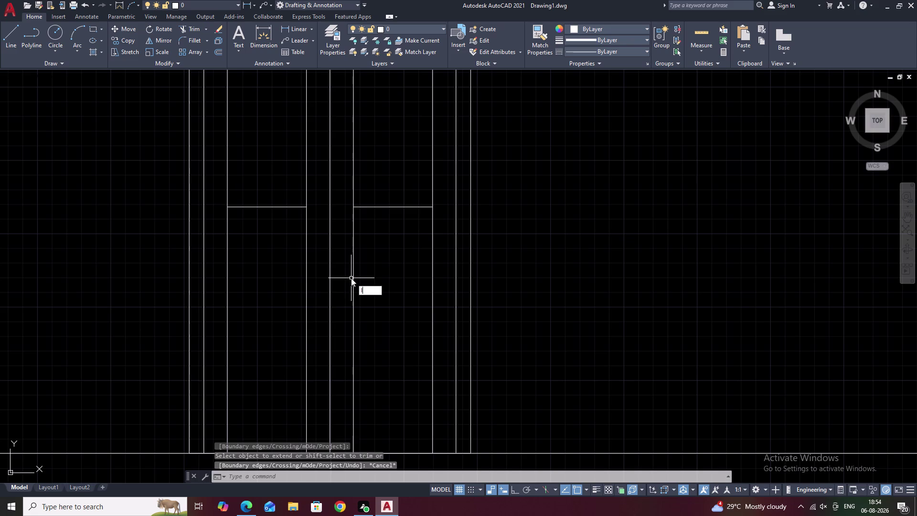
key(space)
text(6)
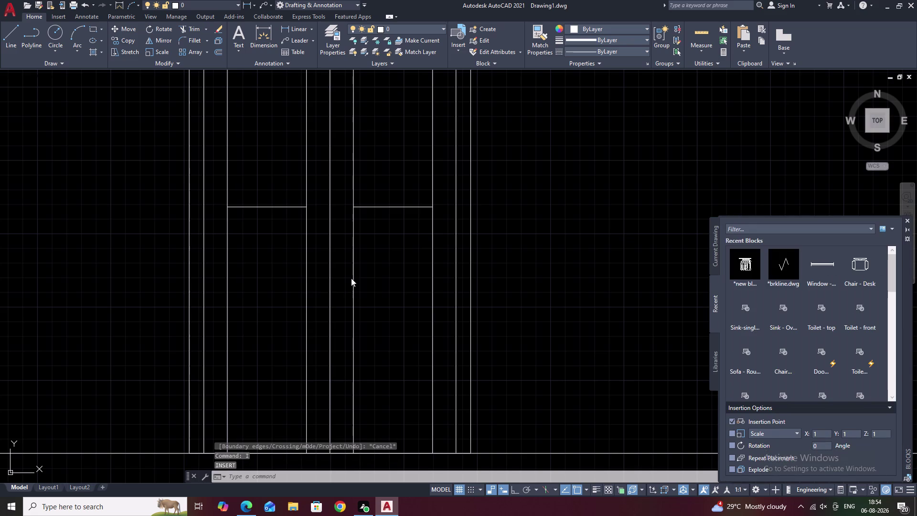
key(space)
key(Escape)
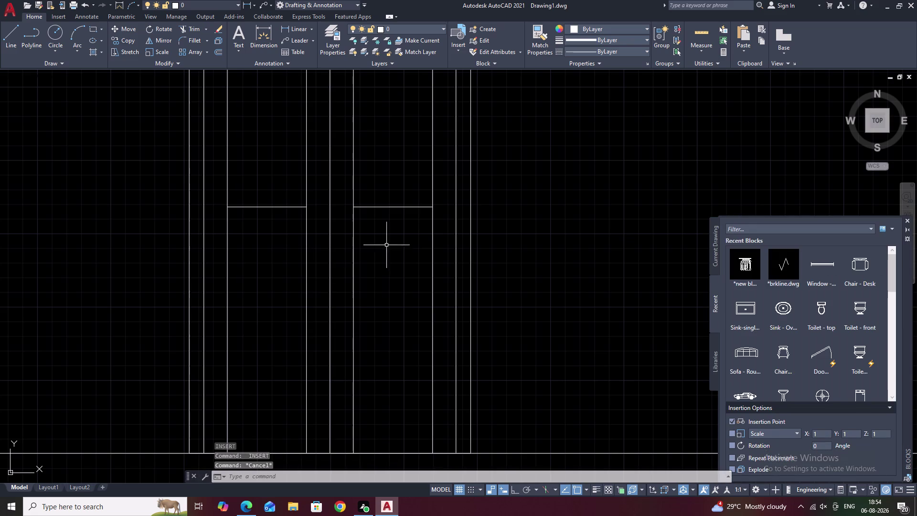
click(909, 220)
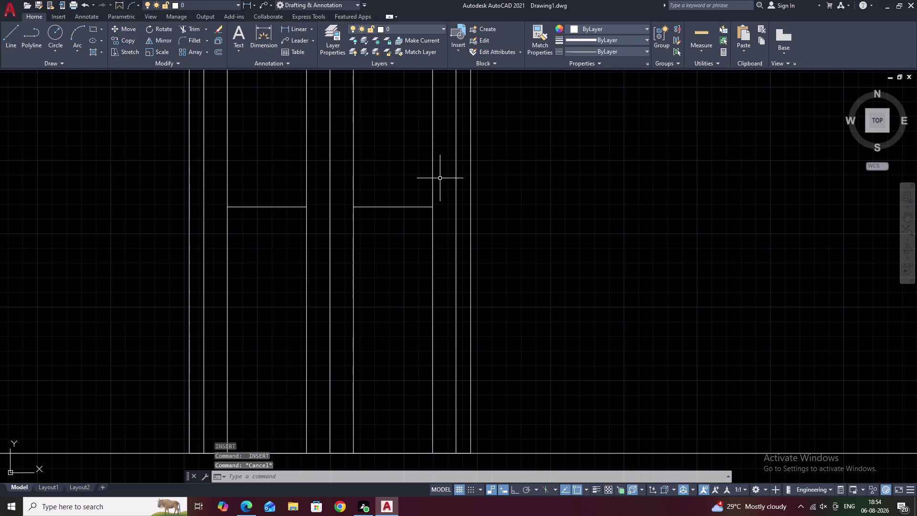
Offset both leaves' middle rail lines 6 units downward to form the rails.
text(O)
key(space)
key(6)
key(space)
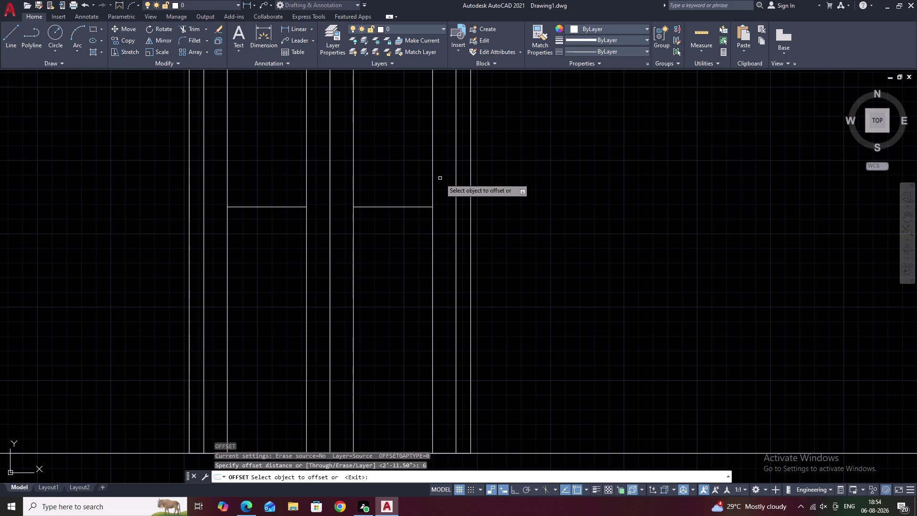
click(263, 206)
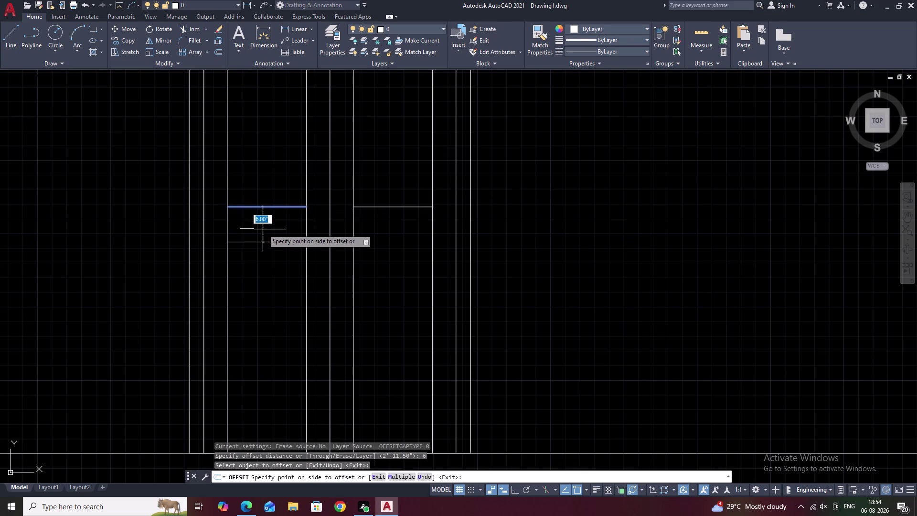
click(263, 229)
click(393, 206)
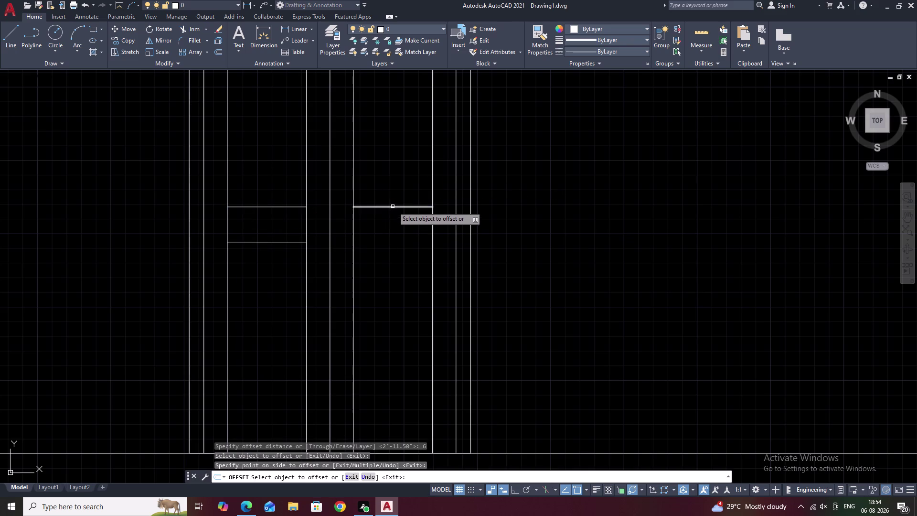
click(389, 238)
key(Escape)
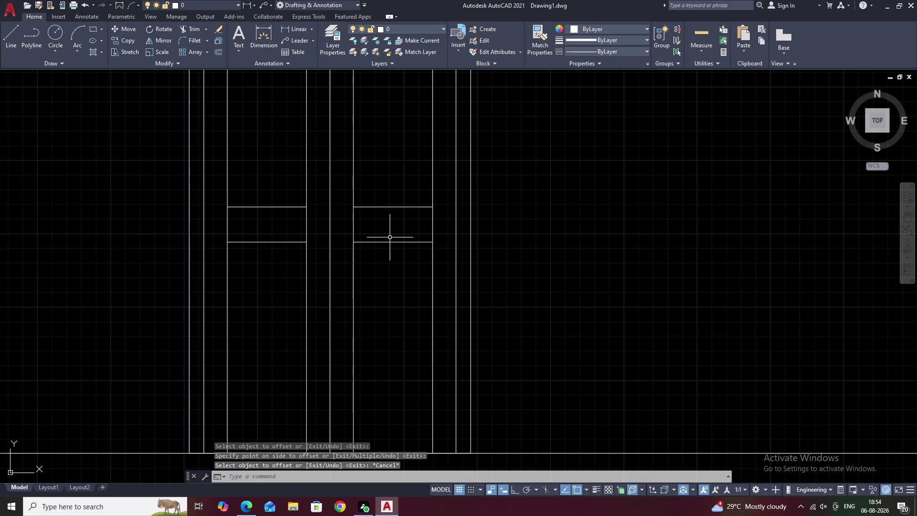
Trim the vertical leaf sides between the rail lines on both leaves.
text(TR)
key(space)
drag(241, 224, 223, 225)
click(305, 223)
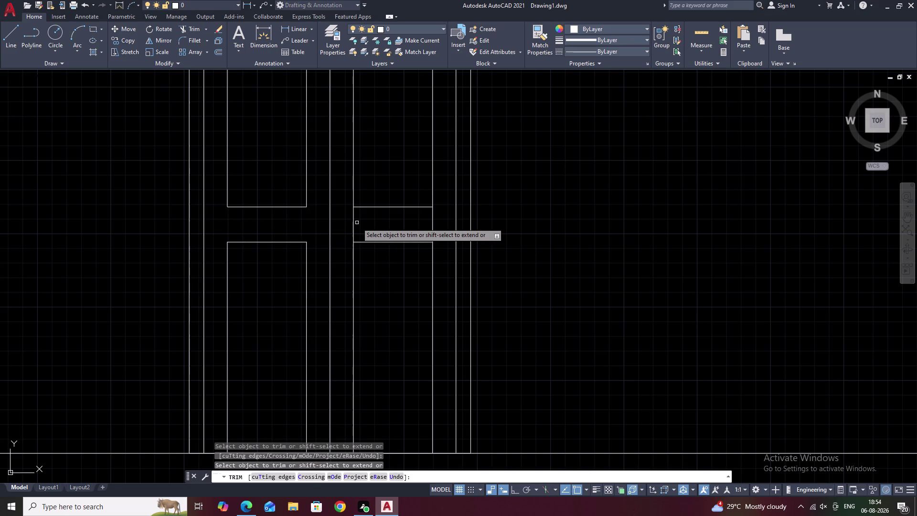
click(354, 223)
click(432, 228)
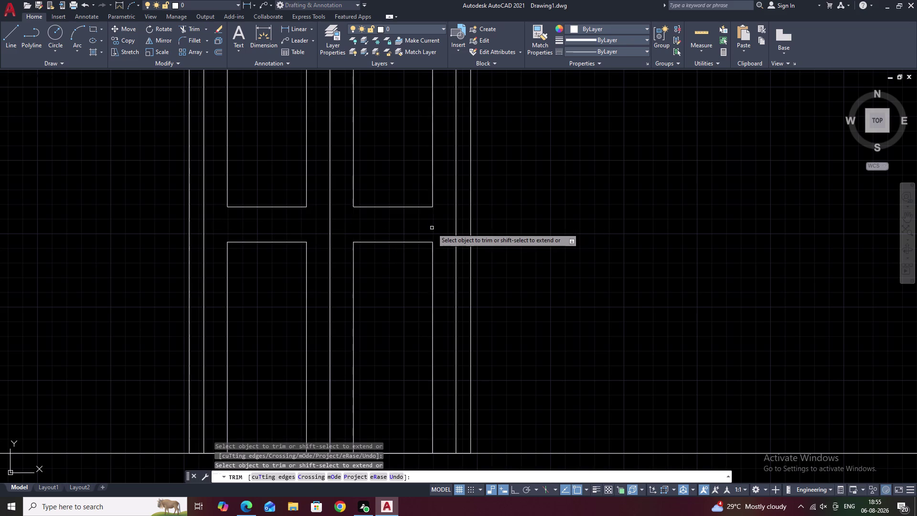
scroll(down, 3)
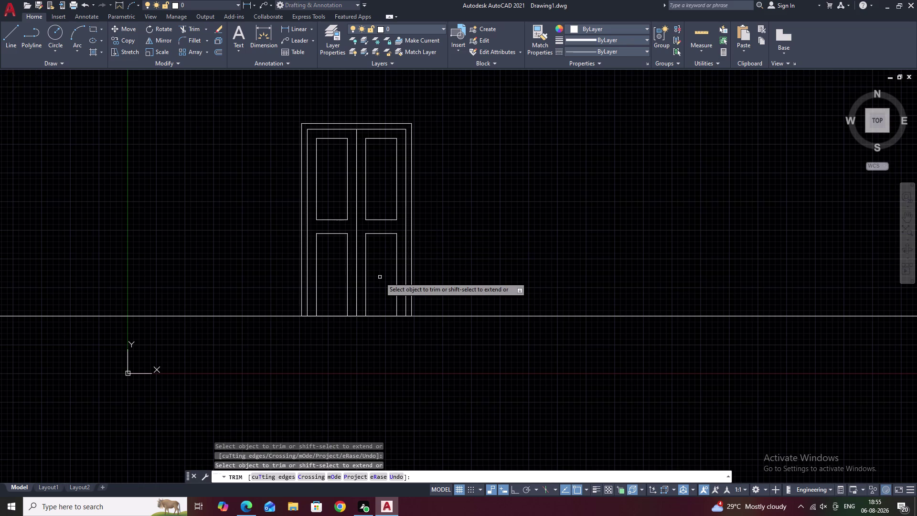
key(Escape)
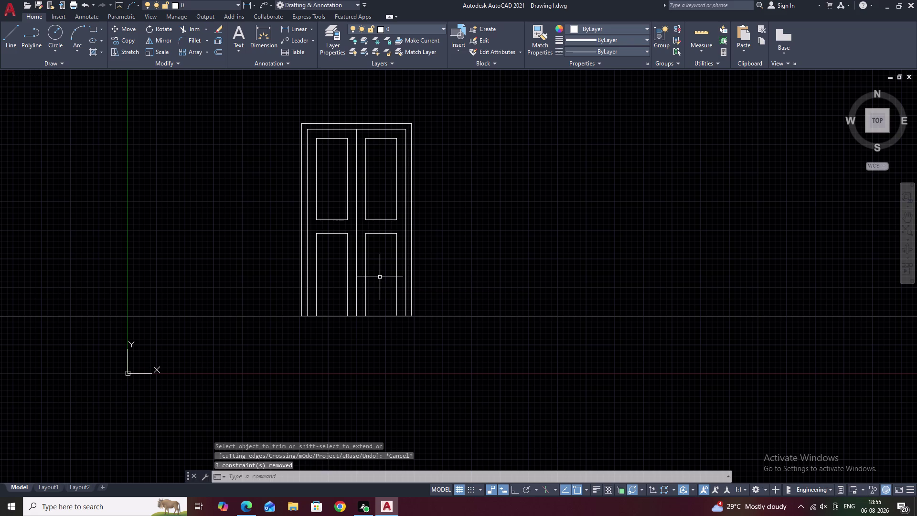
key(Escape)
text(O)
key(space)
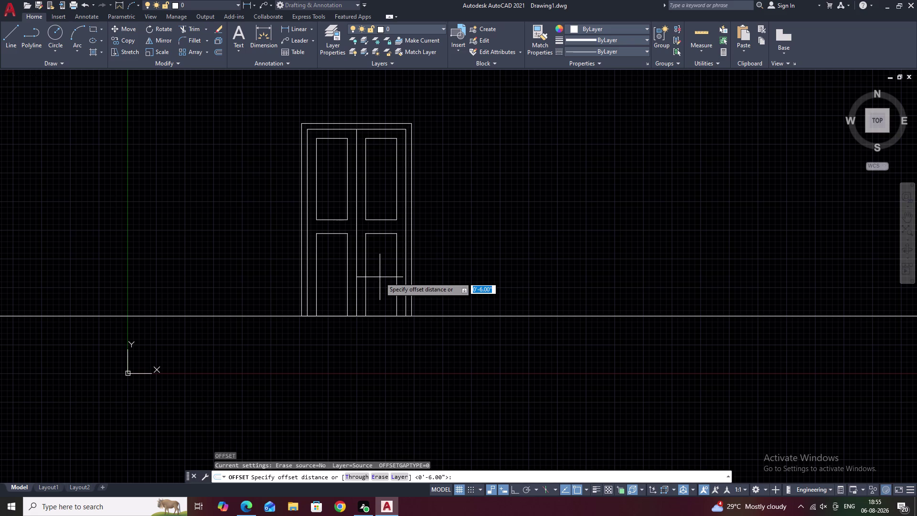
Offset lines 2'4" to add bottom edges to the left and right lower panels.
text(2')
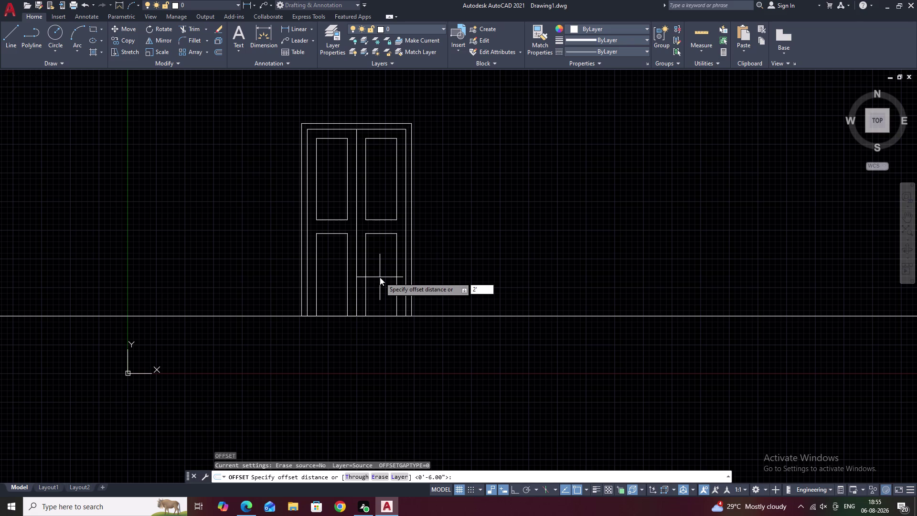
key(4)
key(shift+quotedbl)
key(space)
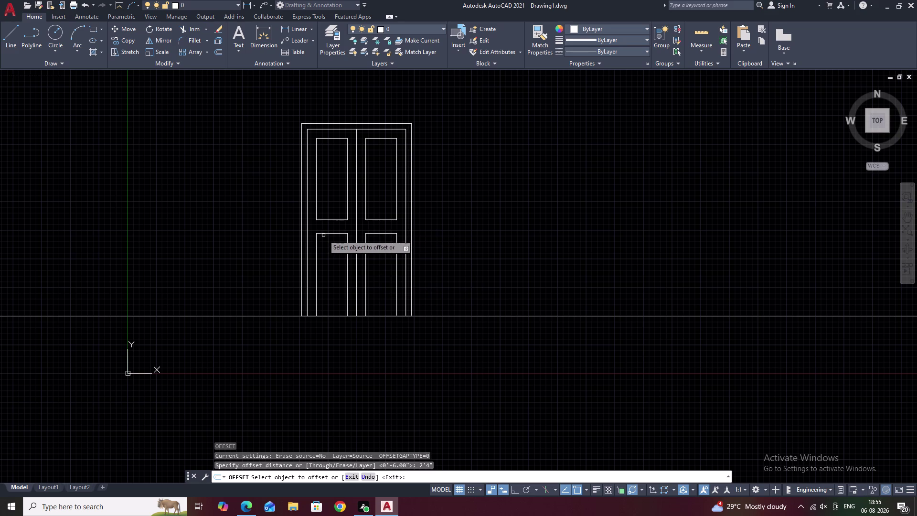
click(331, 232)
click(329, 266)
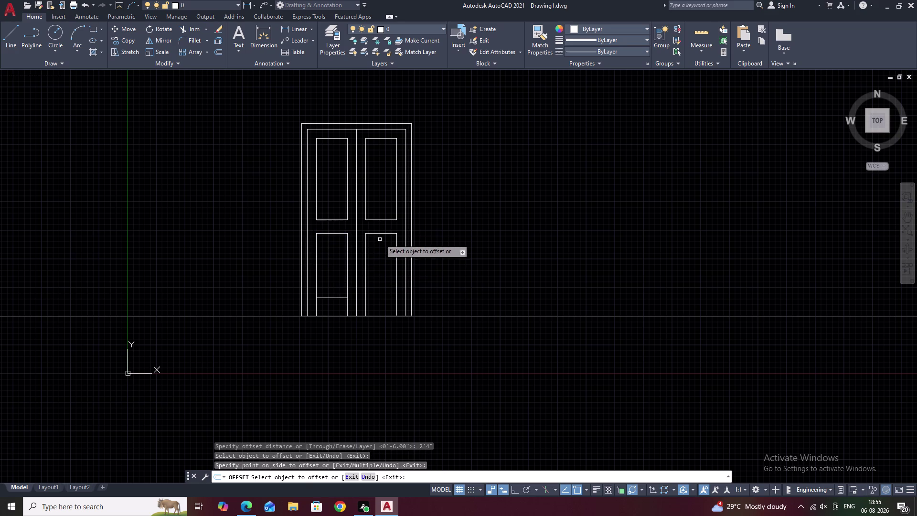
click(380, 232)
click(375, 284)
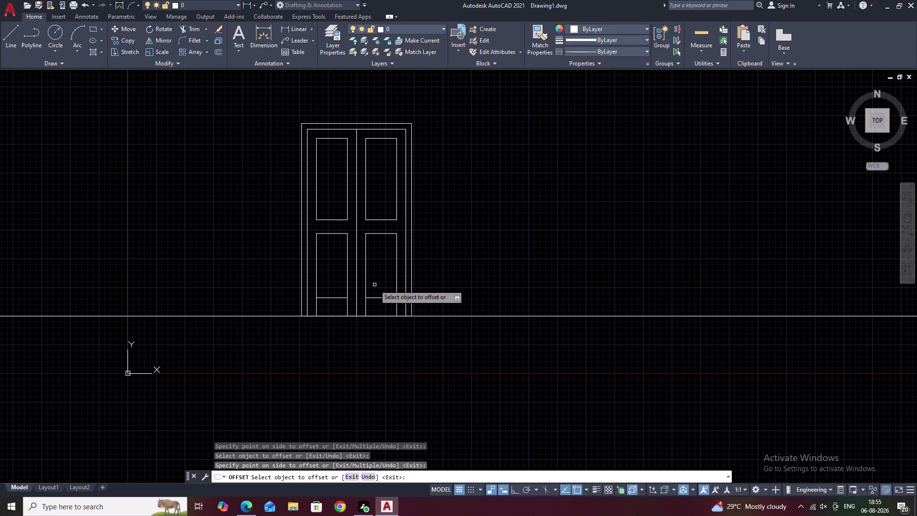
scroll(up, 3)
key(Escape)
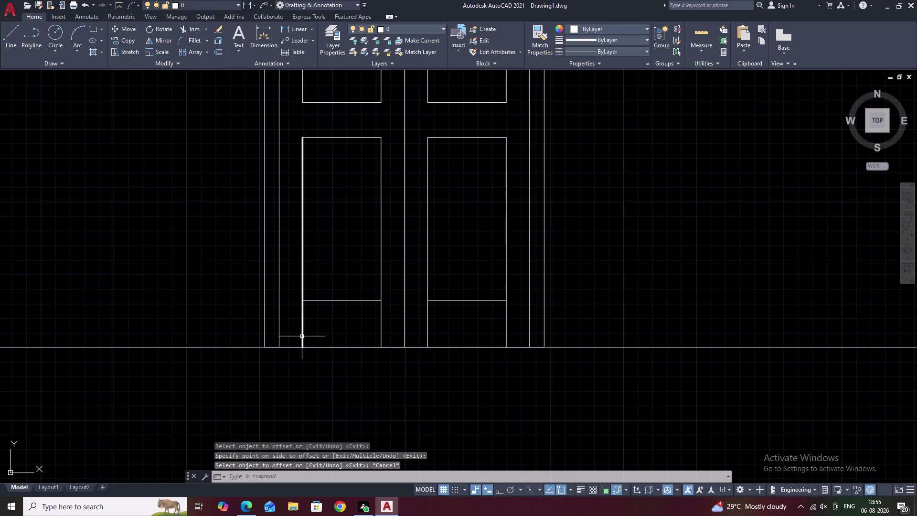
Trim the leftover vertical line ends below both lower panels.
text(TR)
key(space)
key(space)
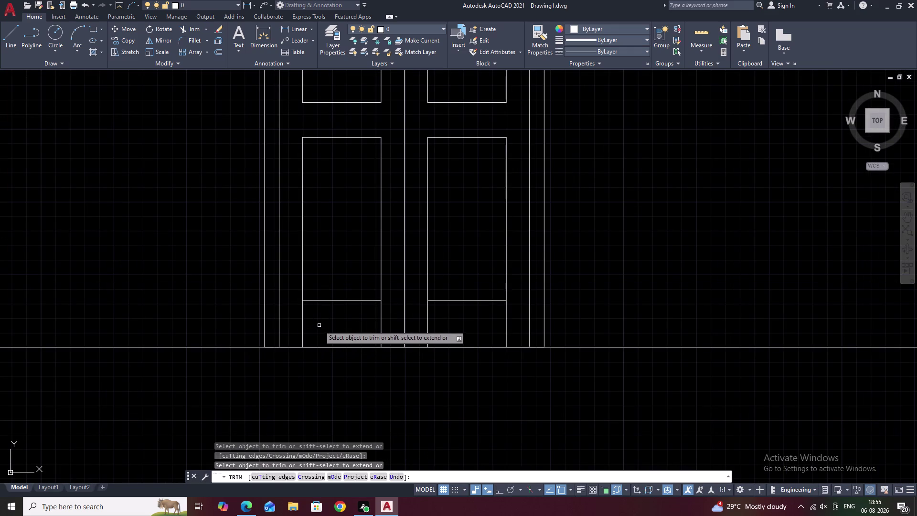
drag(319, 325, 305, 325)
click(303, 325)
click(381, 317)
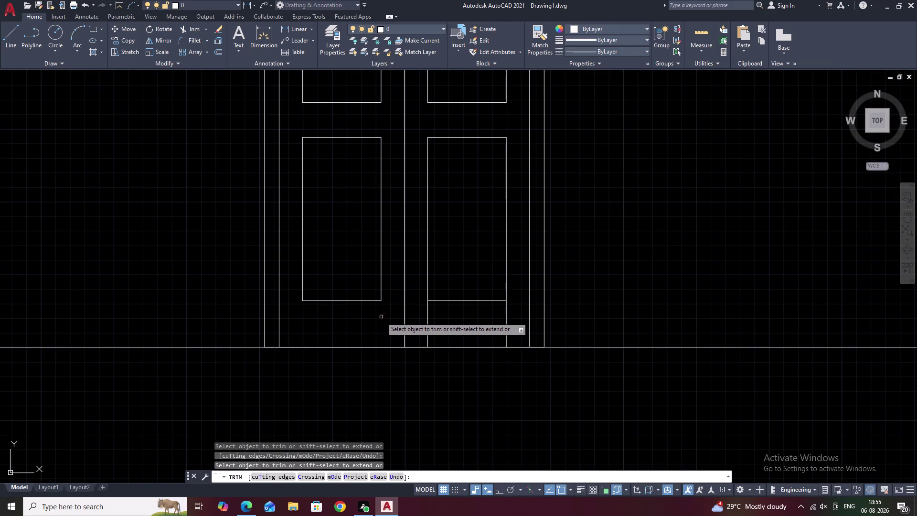
click(429, 316)
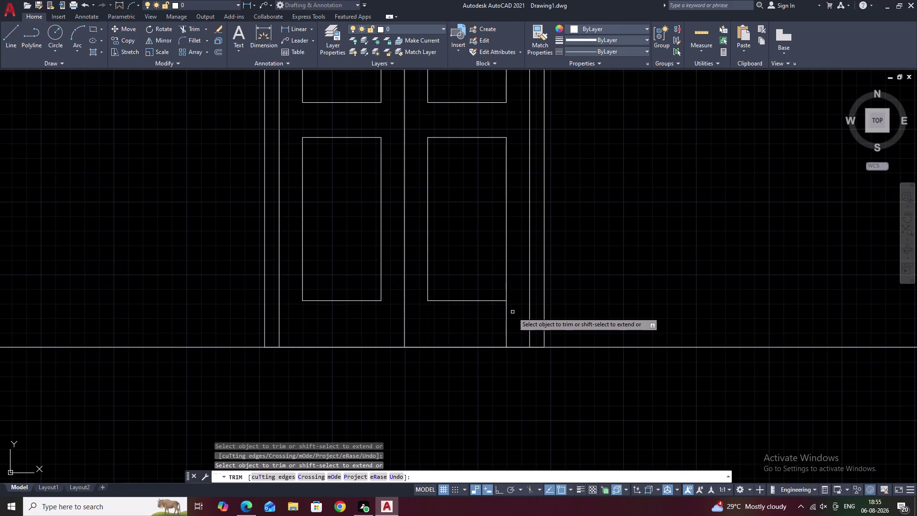
click(507, 312)
scroll(down, 3)
middle_drag(505, 314, 467, 340)
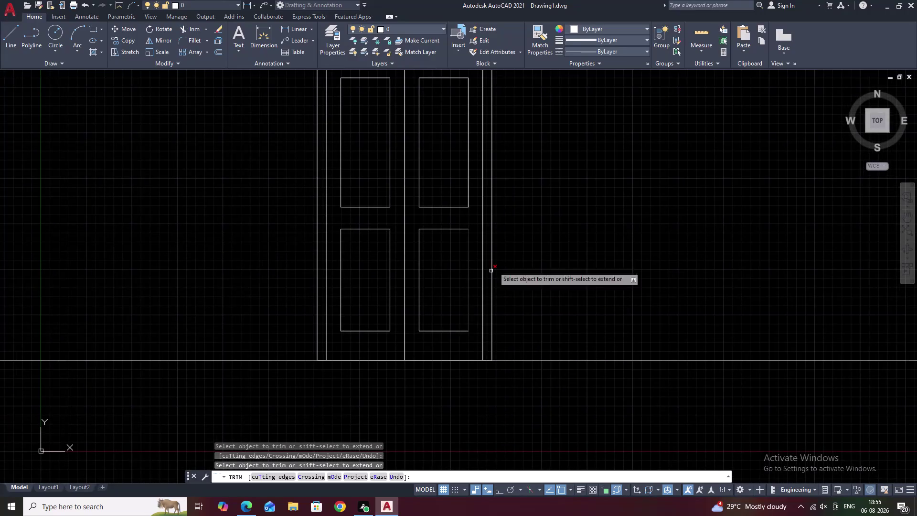
middle_drag(506, 247, 477, 310)
middle_click(476, 294)
key(Escape)
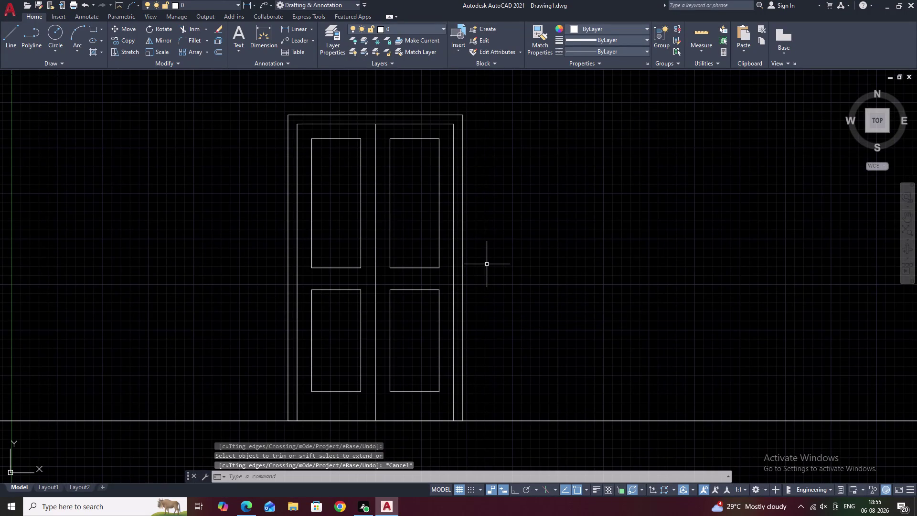
middle_drag(488, 263, 475, 273)
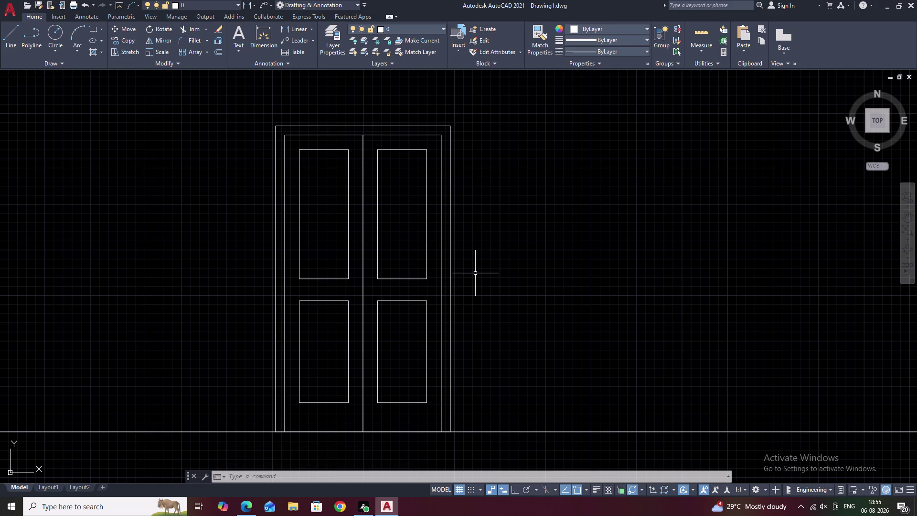
Pan and zoom around the door drawing, cancelling stray commands.
key(Escape)
key(space)
key(space)
key(space)
scroll(up, 3)
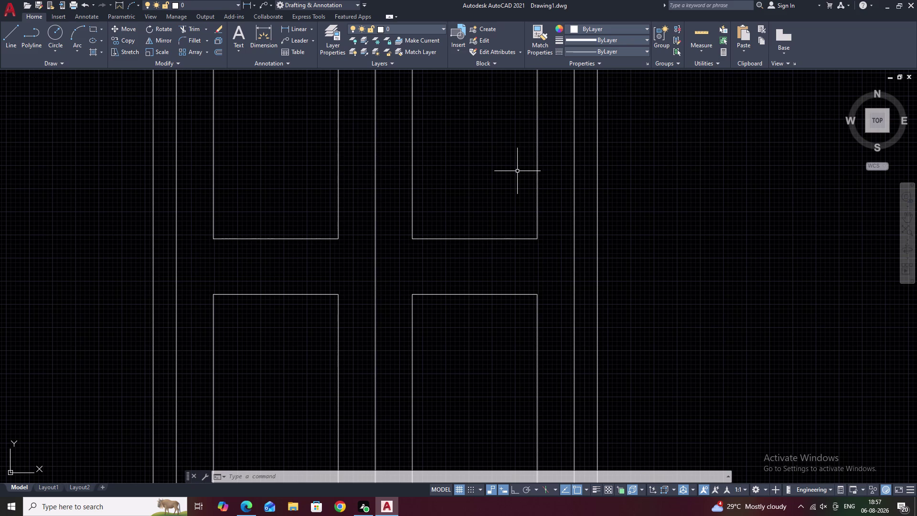
key(Escape)
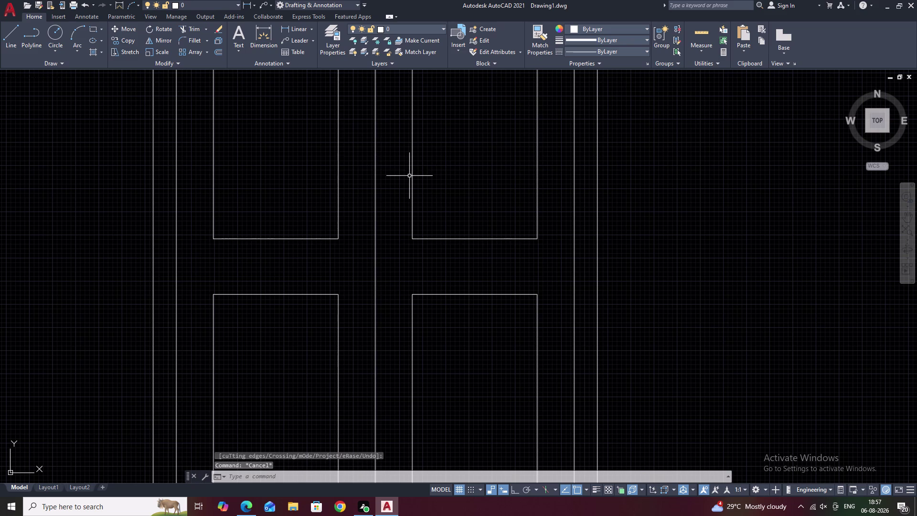
scroll(down, 3)
scroll(down, 3)
middle_drag(413, 264, 461, 298)
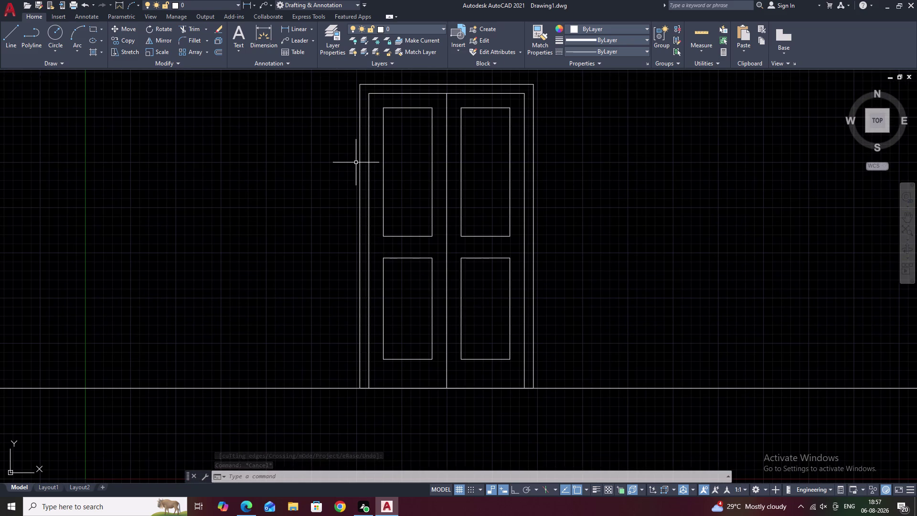
scroll(up, 3)
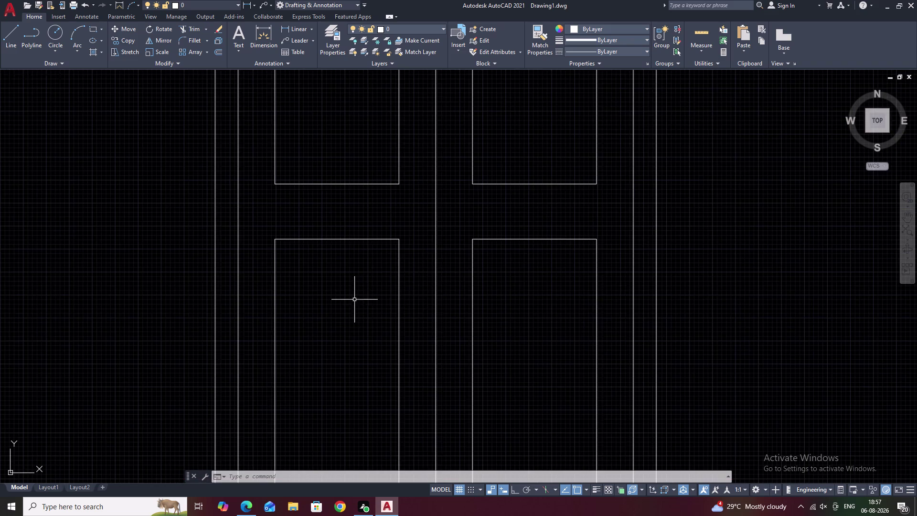
scroll(down, 3)
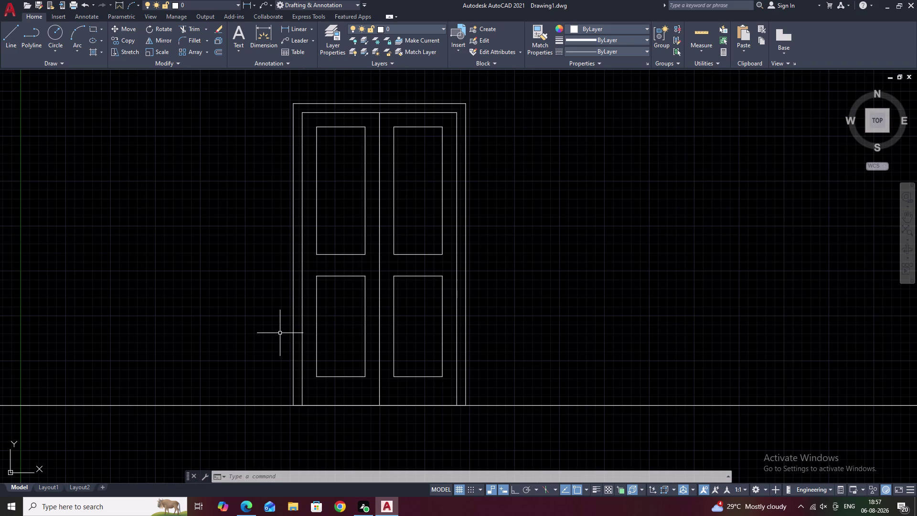
key(Escape)
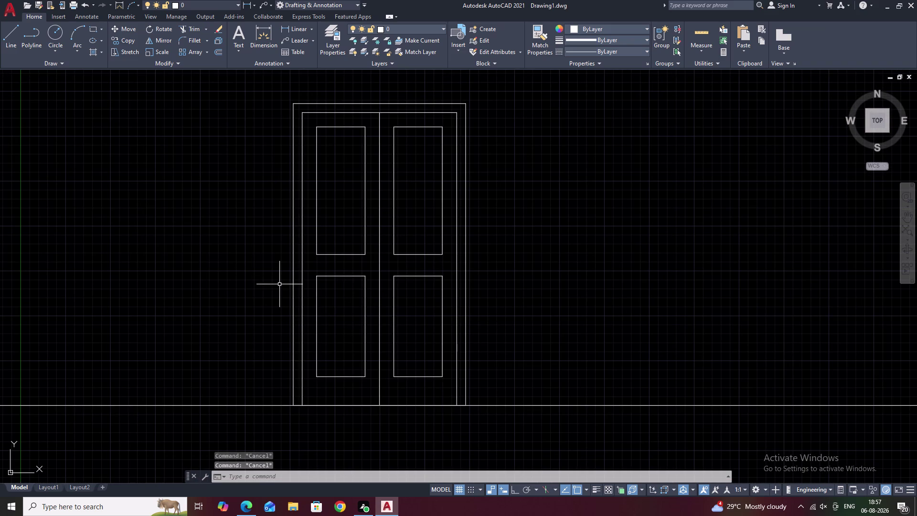
text(O)
key(space)
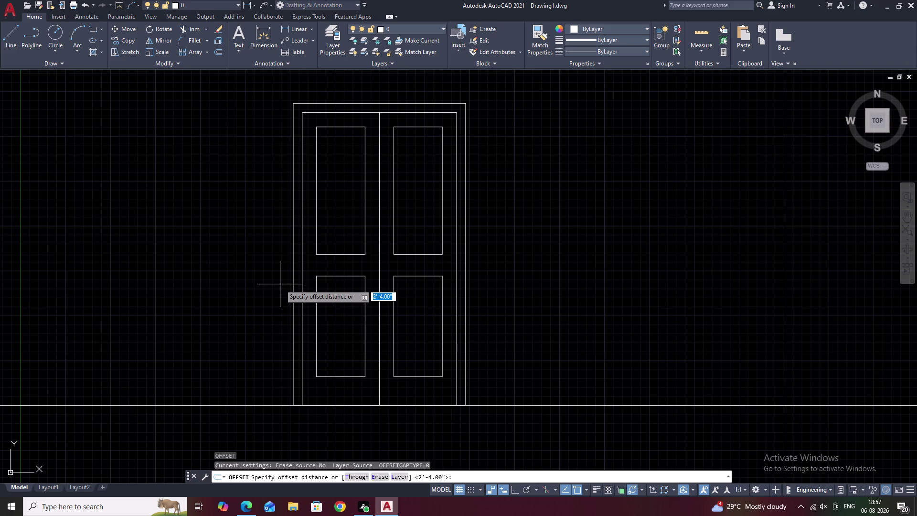
key(1)
key(space)
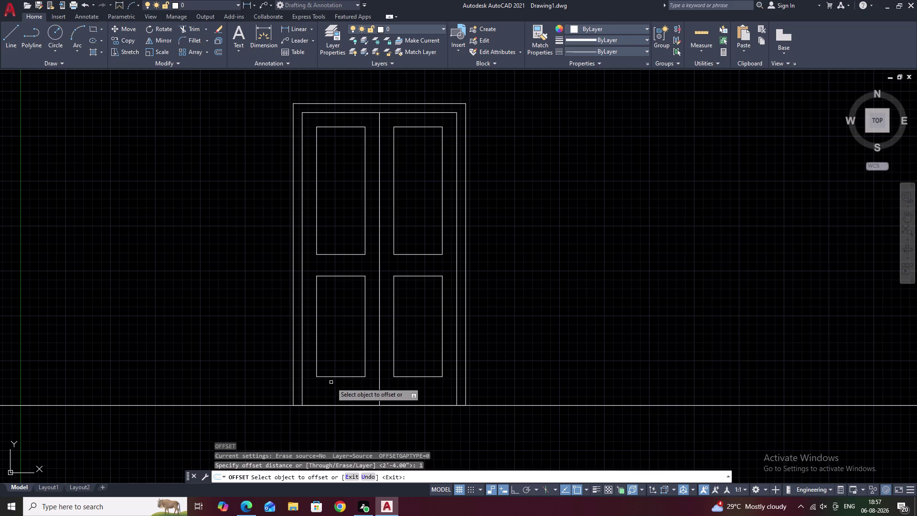
double_click(341, 377)
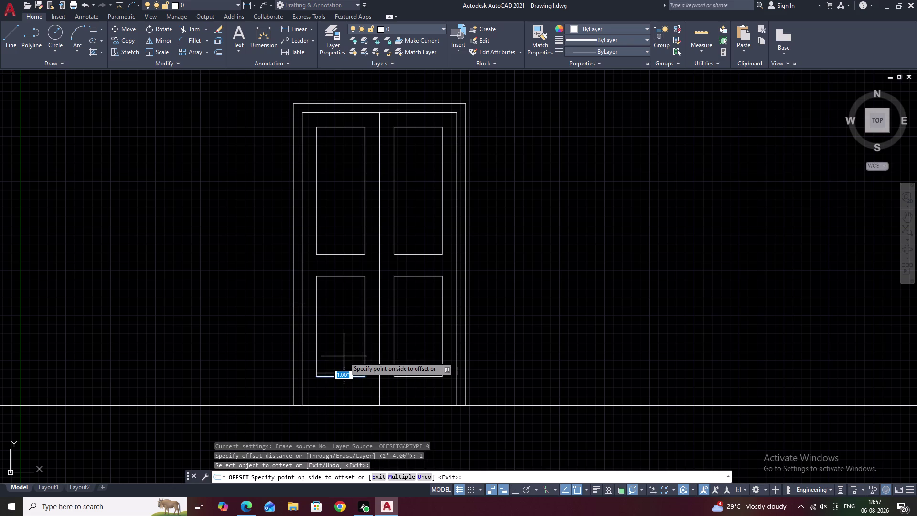
click(344, 356)
double_click(364, 340)
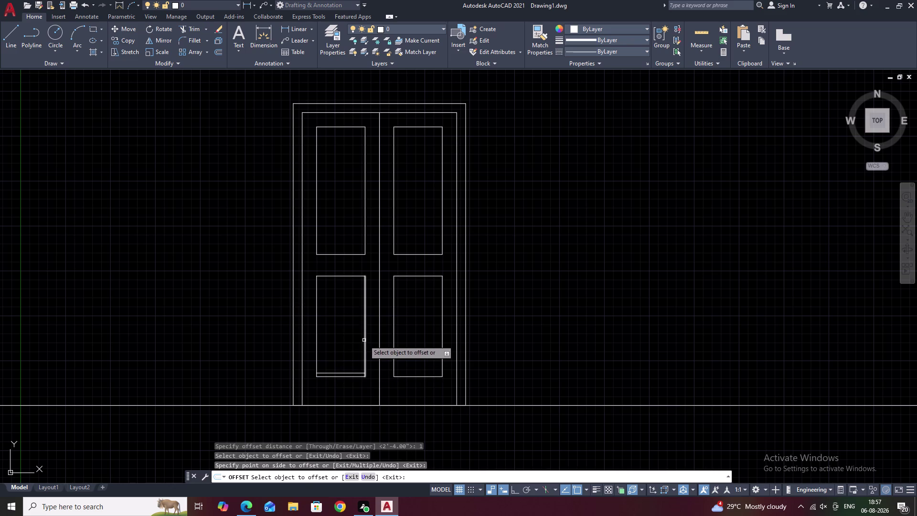
click(353, 340)
click(317, 342)
click(325, 340)
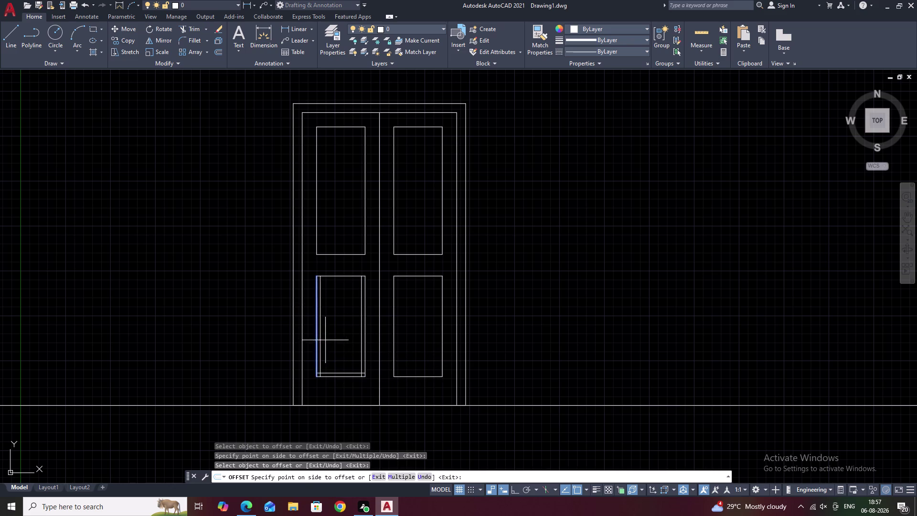
double_click(337, 277)
click(335, 284)
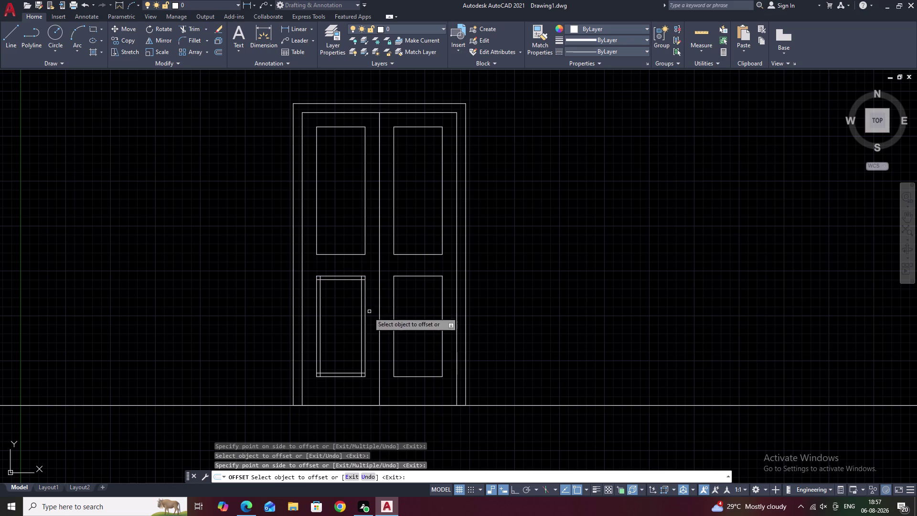
scroll(up, 3)
scroll(down, 3)
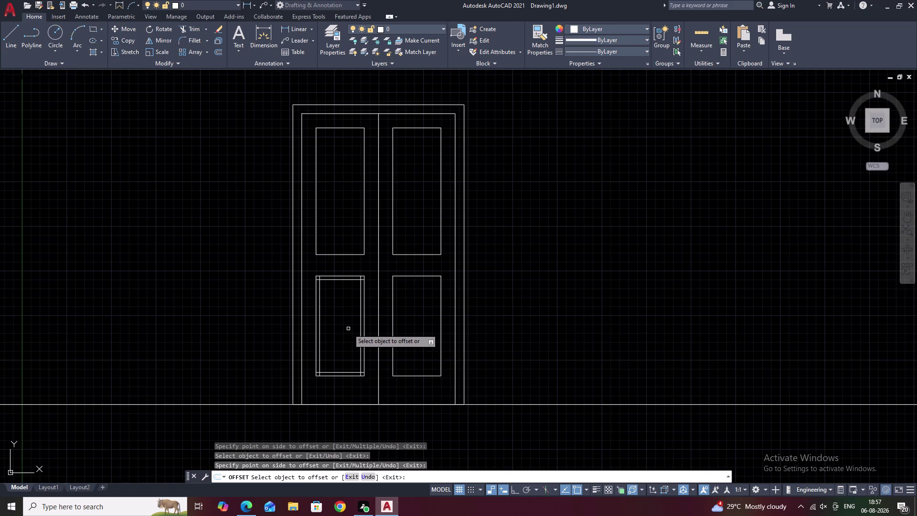
key(ctrl+z)
key(ctrl+z)
key(ctrl+z)
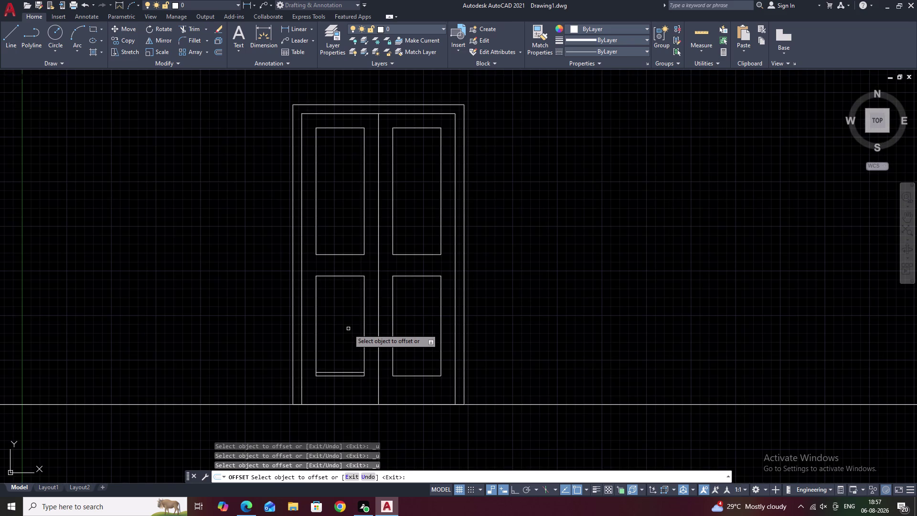
key(ctrl+z)
key(Escape)
click(364, 346)
Undo the leftover offset line and clear any active command.
right_click(364, 346)
click(365, 346)
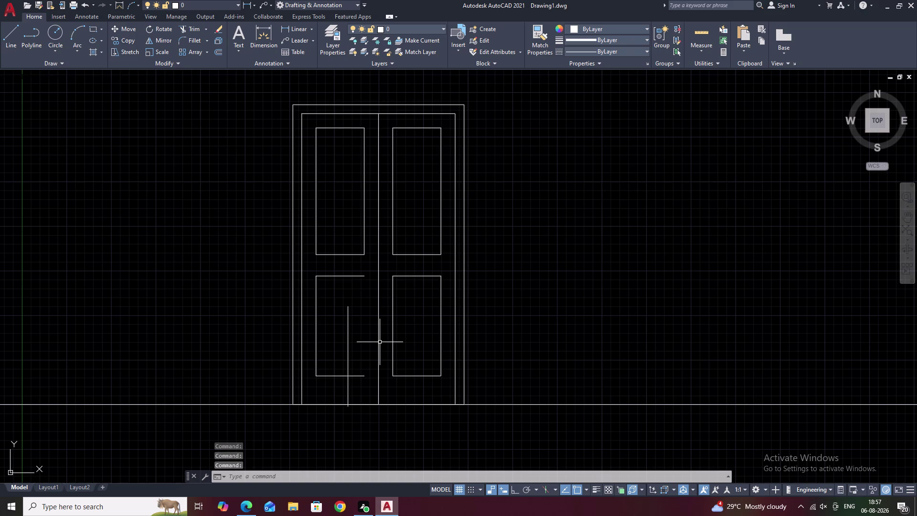
key(ctrl+z)
key(Escape)
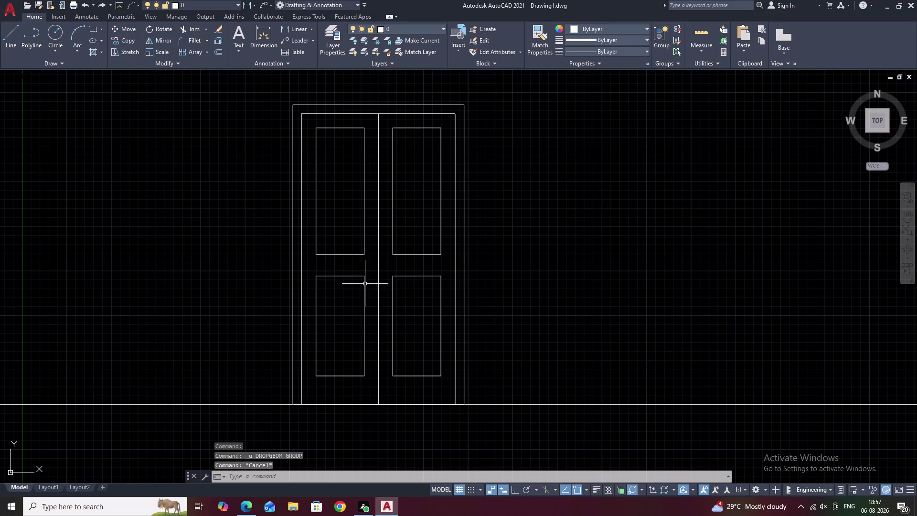
Select the edge lines of the lower-left and lower-right panels.
drag(366, 267, 340, 377)
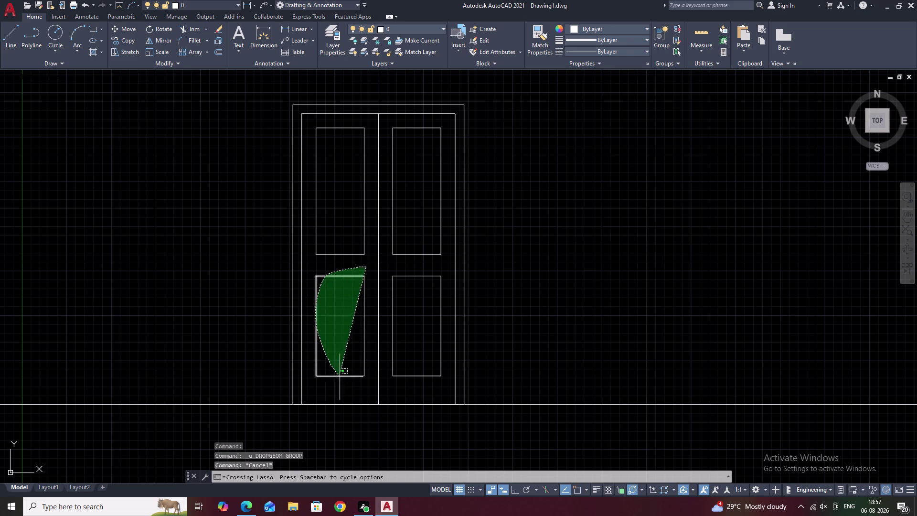
drag(340, 377, 341, 379)
right_click(341, 378)
click(339, 377)
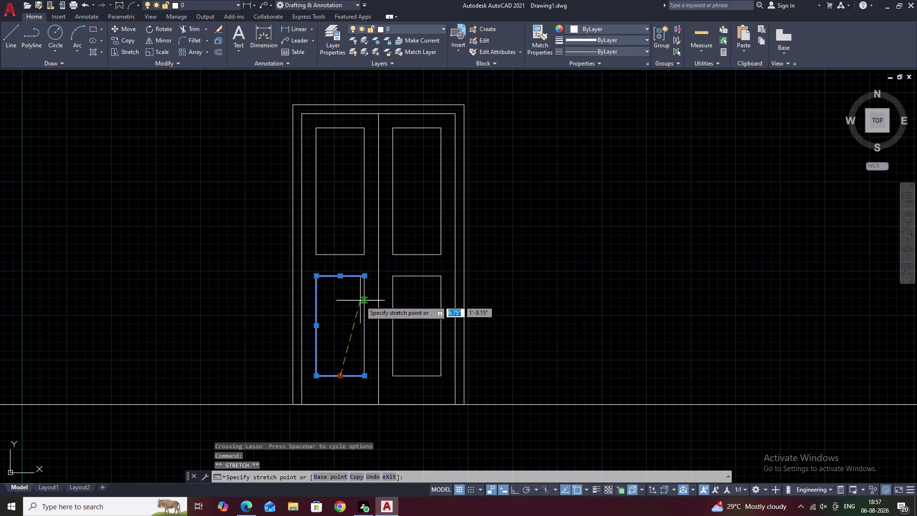
key(Escape)
click(364, 307)
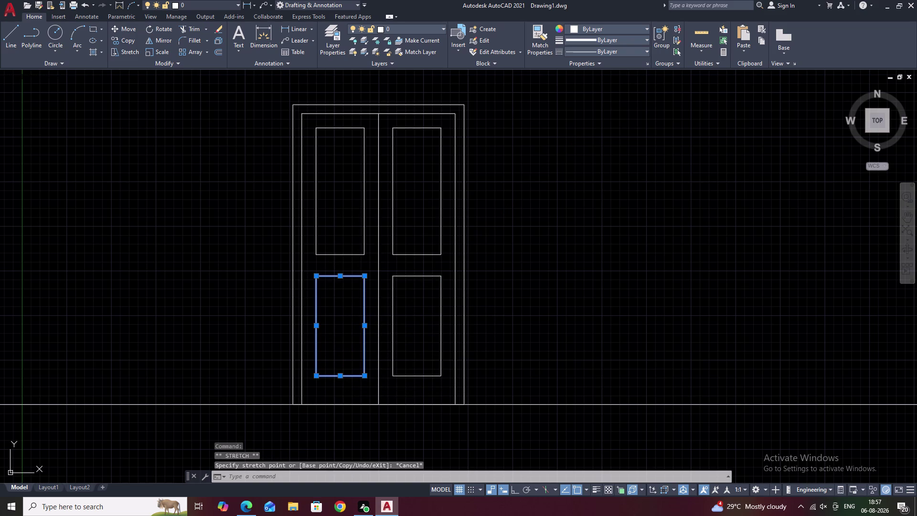
click(392, 323)
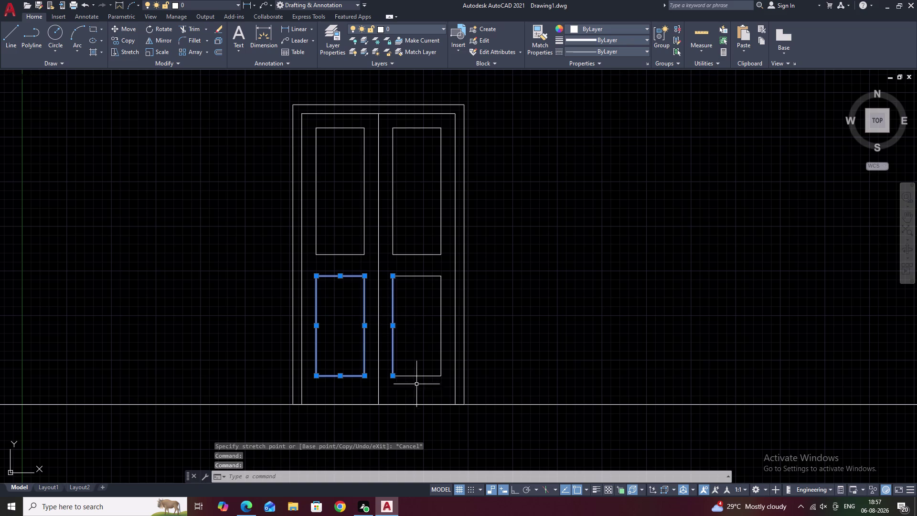
click(416, 377)
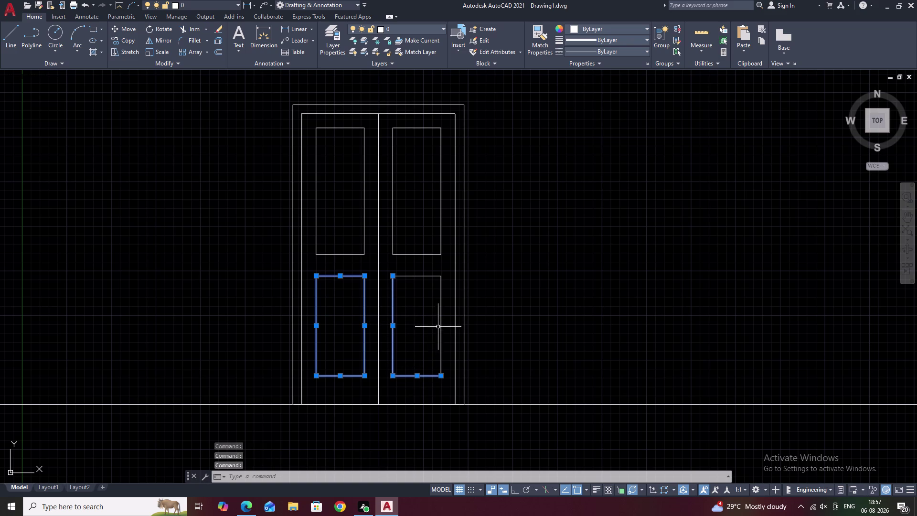
Add the upper-right and upper-left panel edges to the selection.
click(442, 322)
click(421, 276)
click(421, 254)
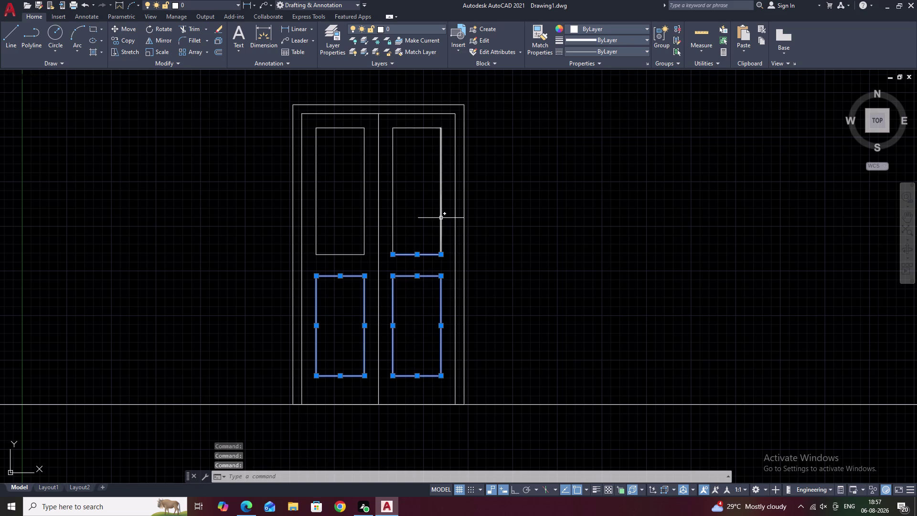
click(441, 217)
click(392, 214)
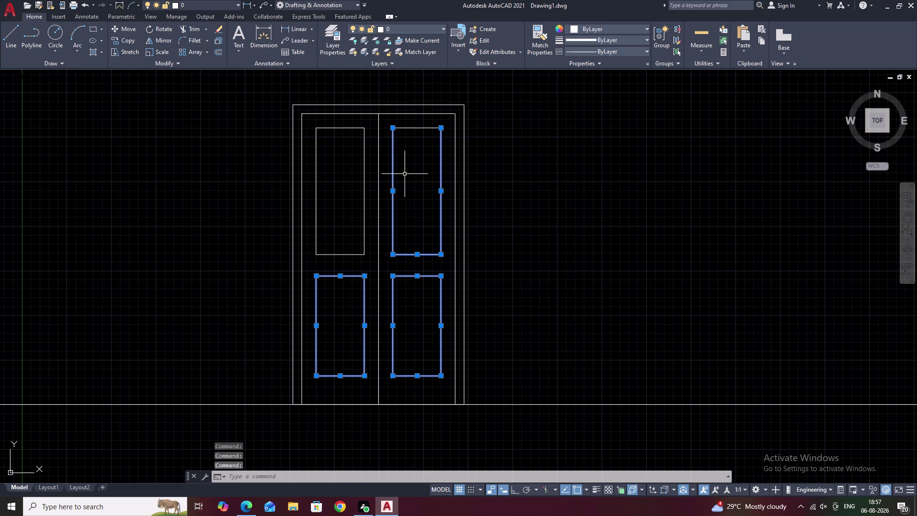
click(414, 129)
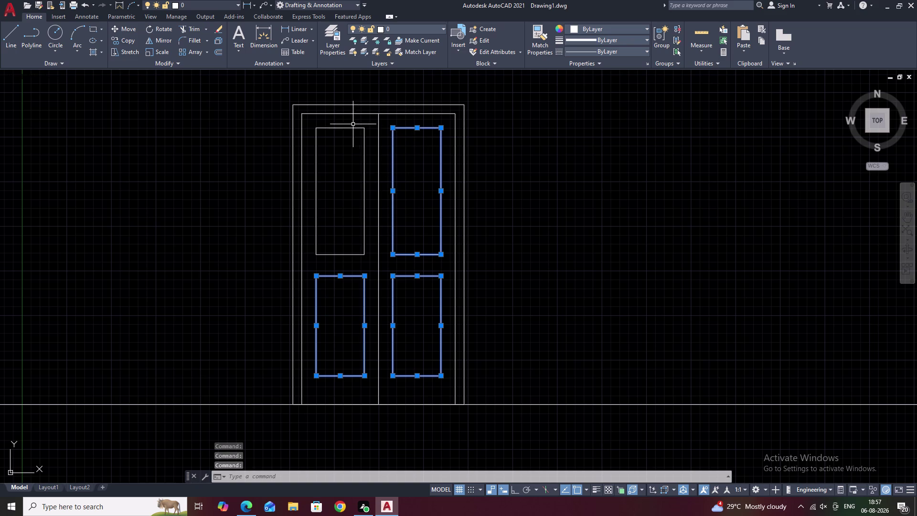
click(348, 127)
click(365, 180)
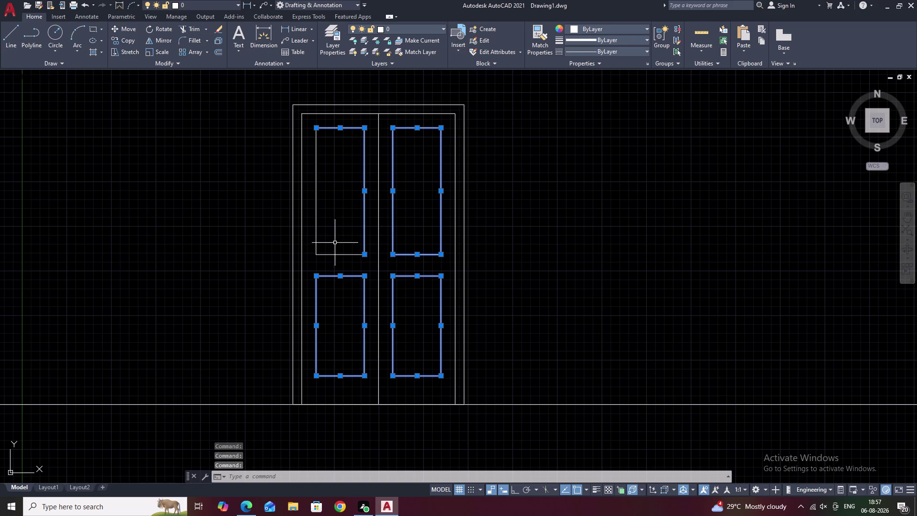
click(337, 254)
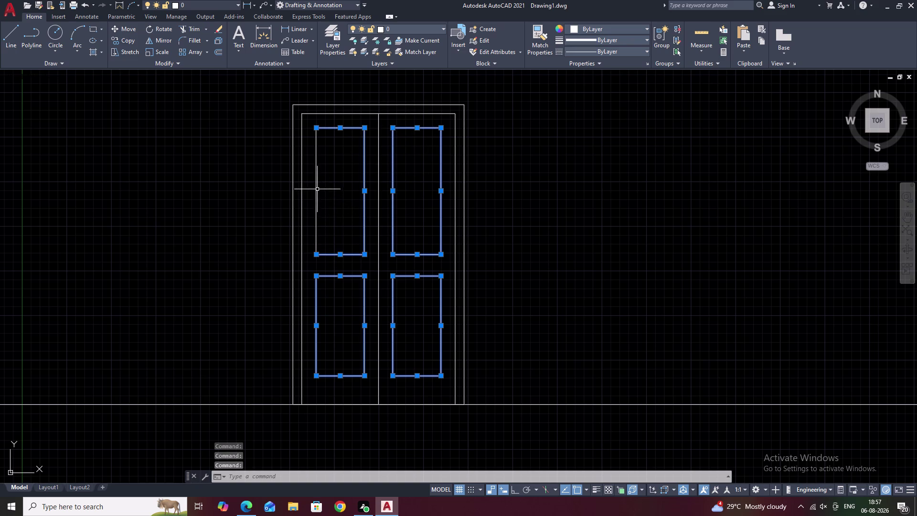
Join the selected sixteen edge lines into four panel polylines.
click(315, 184)
key(j)
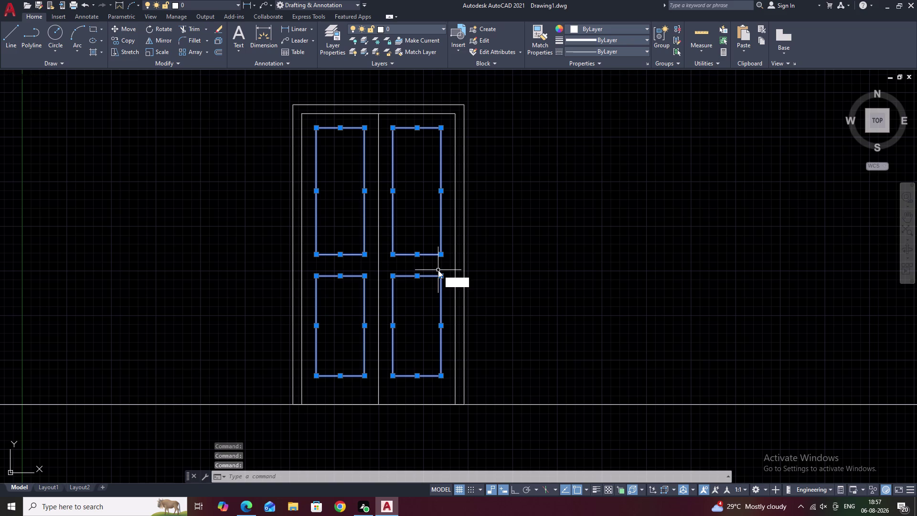
key(space)
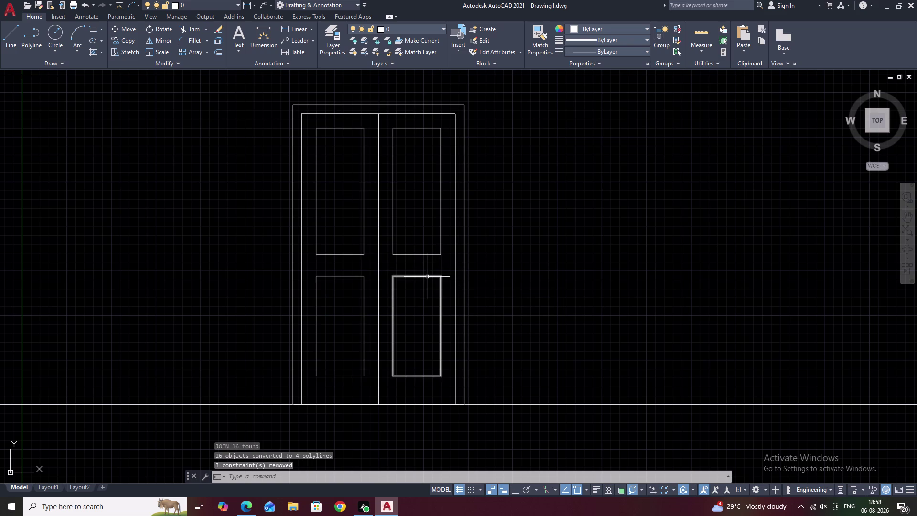
key(Escape)
Offset the lower-left and lower-right panel outlines 1 inch inward.
text(O)
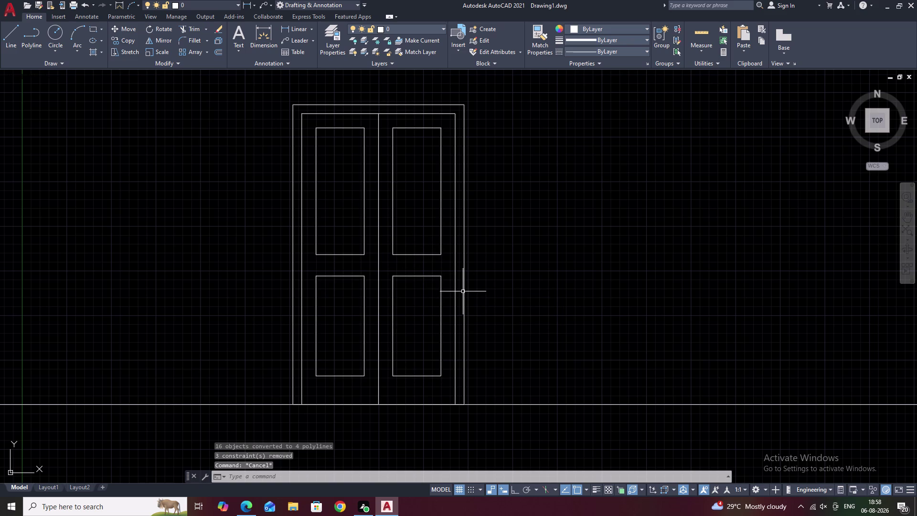
key(space)
text(1)
key(space)
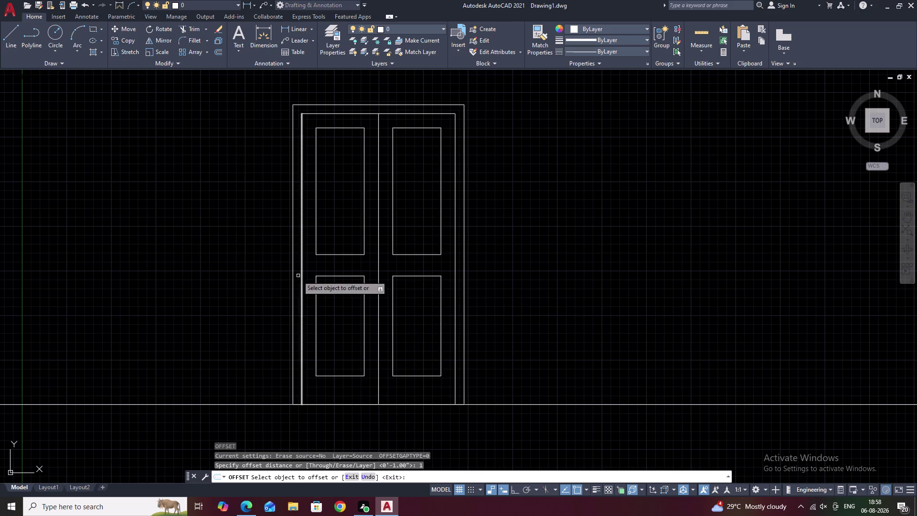
double_click(344, 276)
click(343, 289)
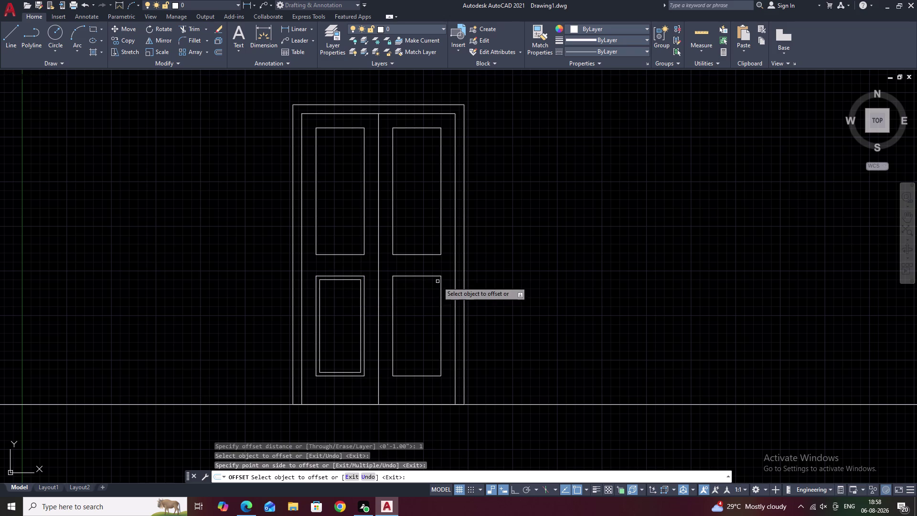
double_click(412, 275)
click(411, 295)
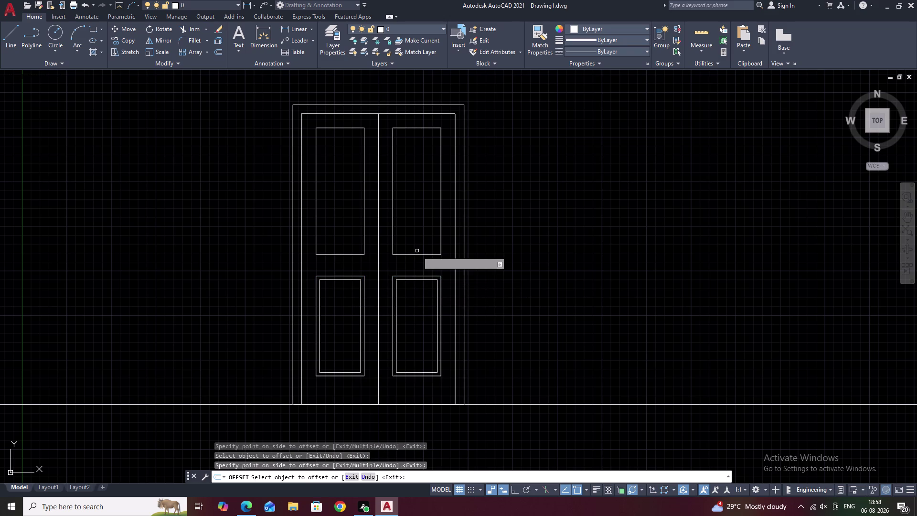
Offset the upper-right and upper-left panel outlines 1 inch inward, then zoom on corners.
click(413, 129)
click(407, 158)
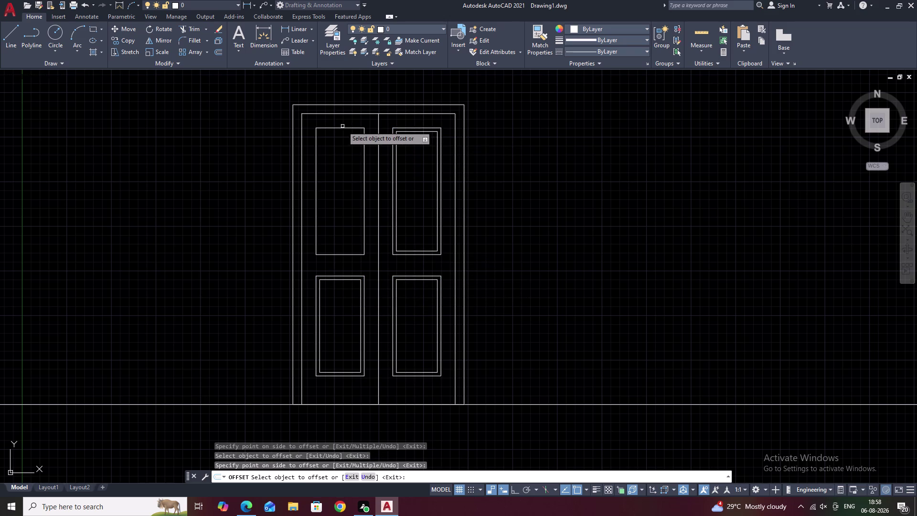
click(343, 128)
click(341, 148)
key(Escape)
scroll(up, 3)
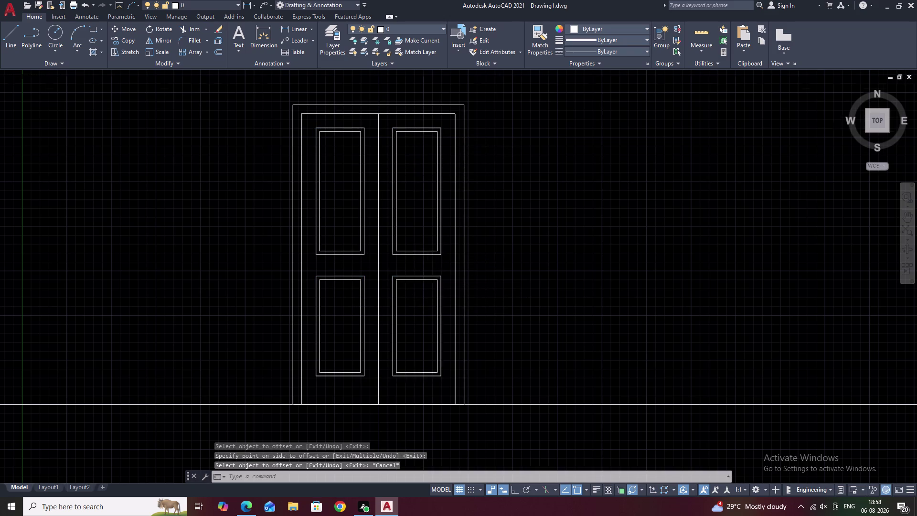
scroll(up, 3)
middle_drag(399, 281, 474, 156)
Draw mitre diagonals at a panel's top-right and top-left corners.
text(L)
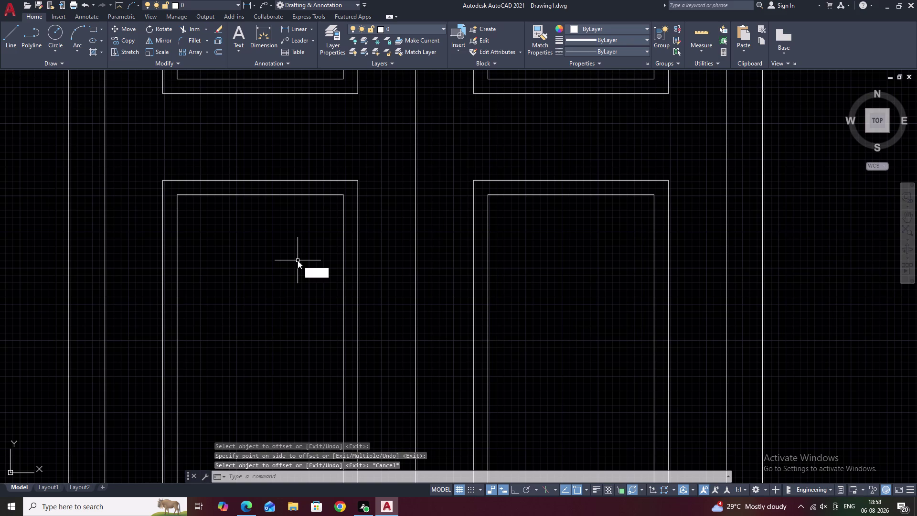
key(space)
click(342, 196)
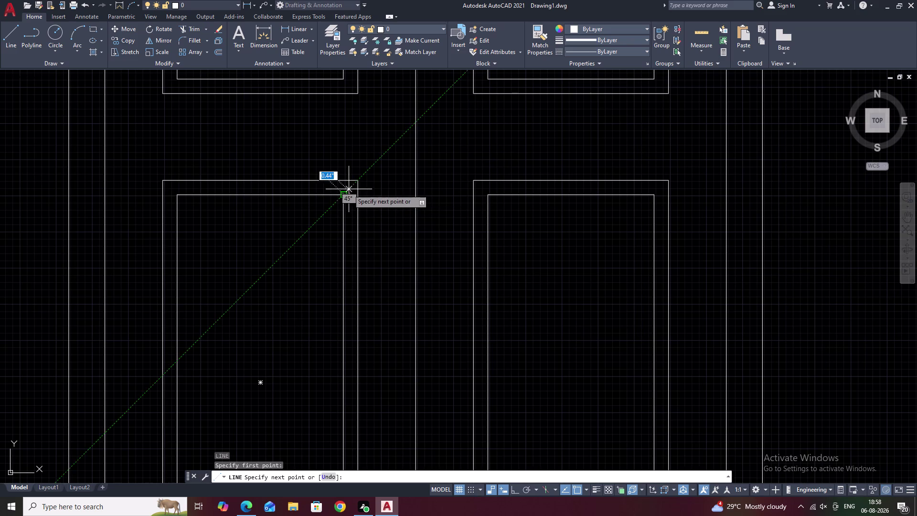
click(357, 182)
key(Escape)
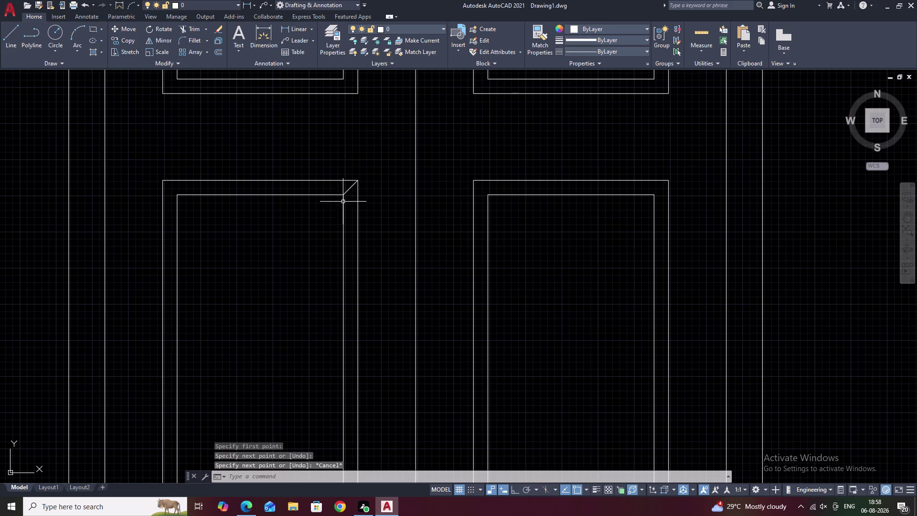
scroll(down, 3)
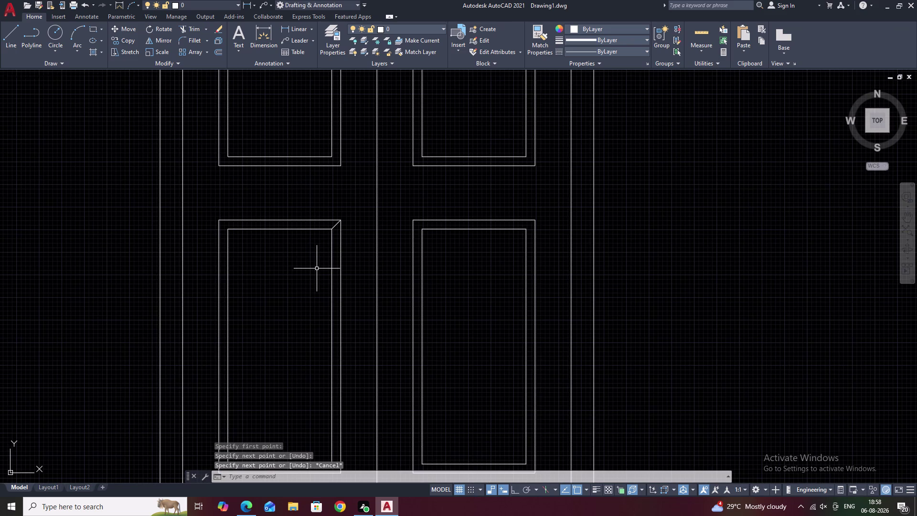
text(L)
key(space)
click(229, 232)
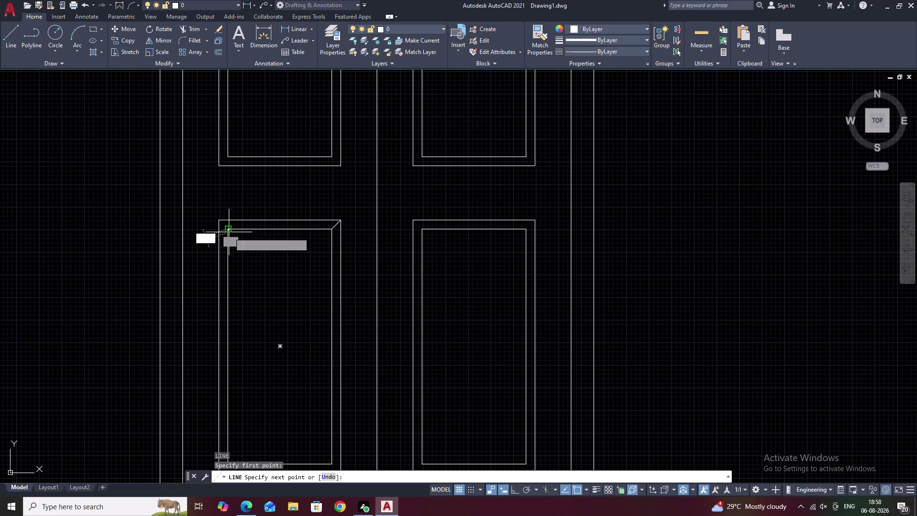
click(219, 222)
scroll(down, 3)
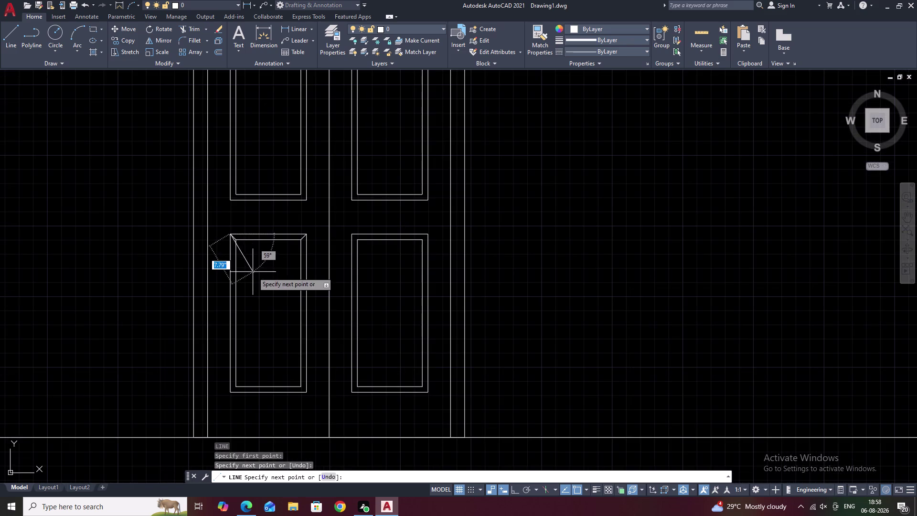
key(Escape)
Add mitre diagonals at the bottom-right and bottom-left panel corners.
middle_drag(262, 305, 274, 261)
scroll(up, 3)
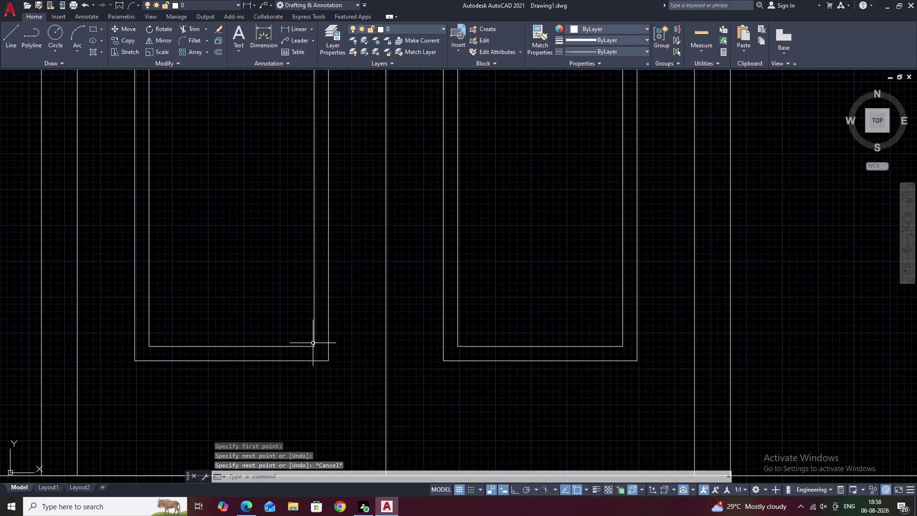
key(space)
double_click(313, 345)
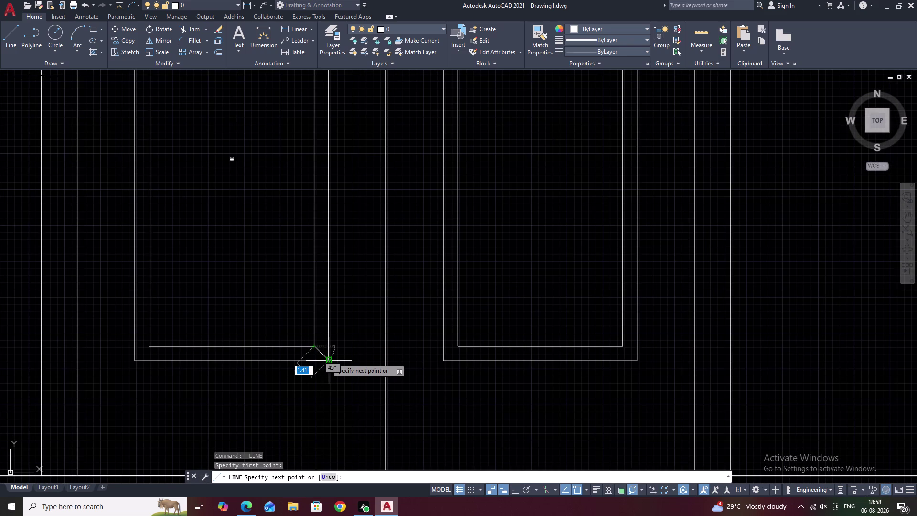
click(325, 359)
key(space)
key(space)
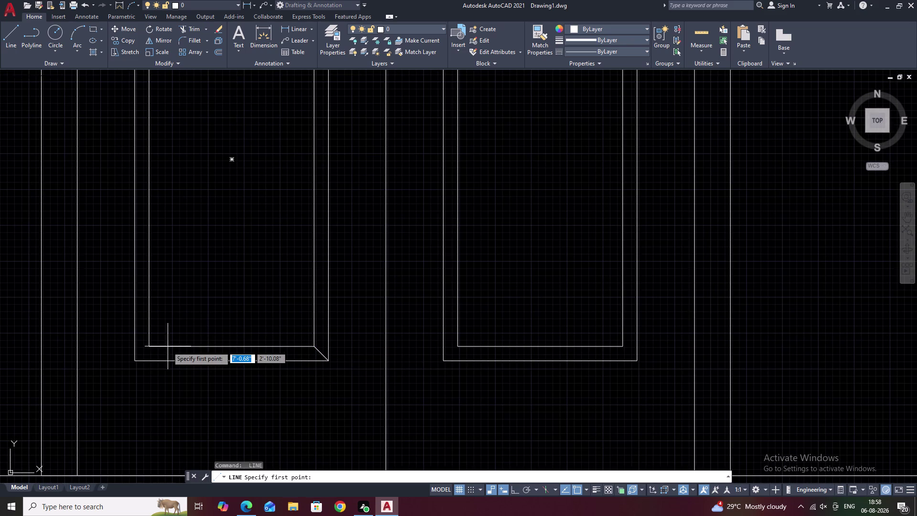
click(149, 346)
click(134, 360)
key(space)
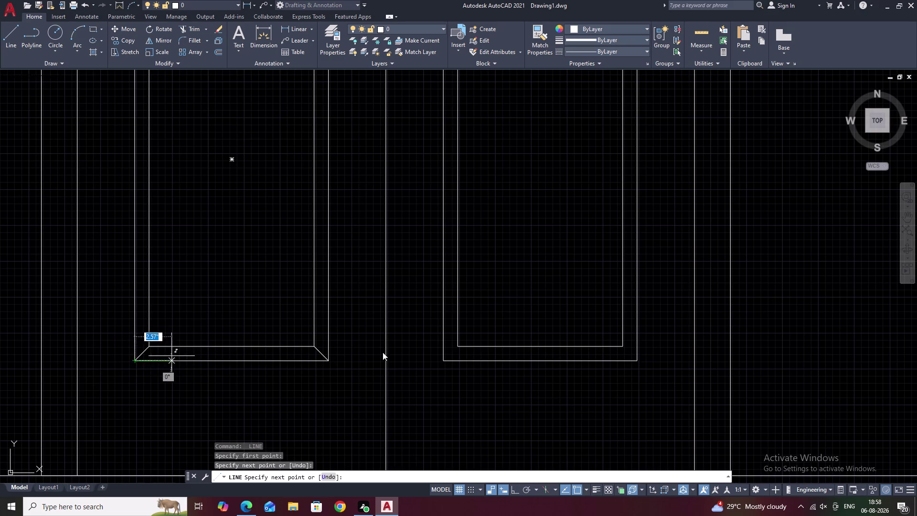
Draw mitre diagonals at the neighbouring panel's bottom-left and bottom-right corners.
middle_drag(469, 352, 305, 340)
key(space)
double_click(294, 332)
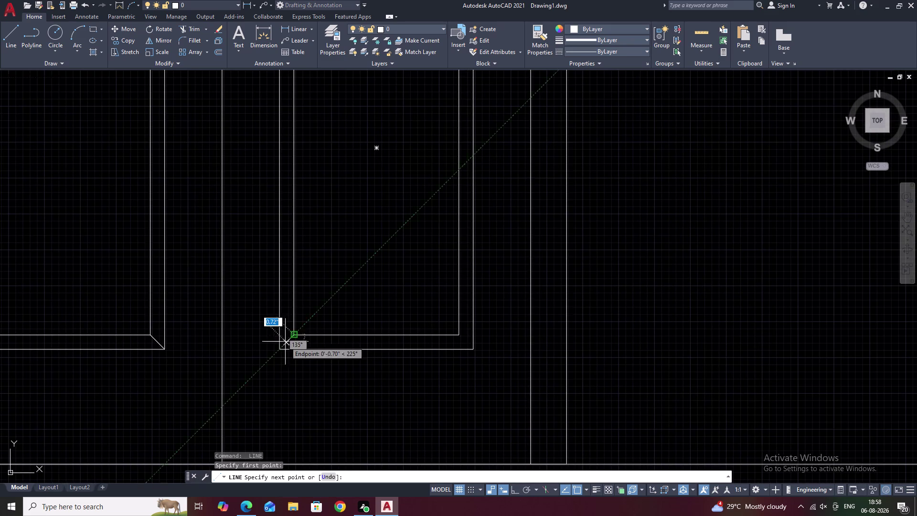
click(279, 347)
key(space)
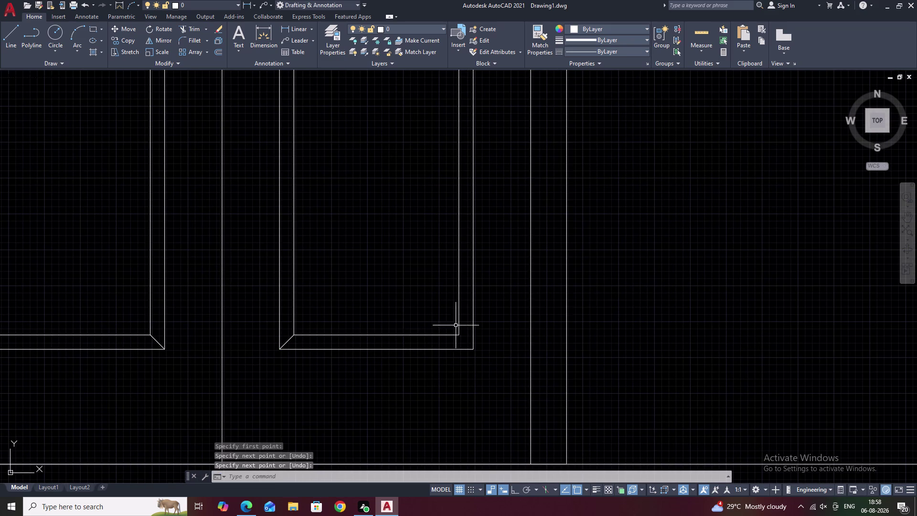
key(space)
click(458, 337)
click(469, 349)
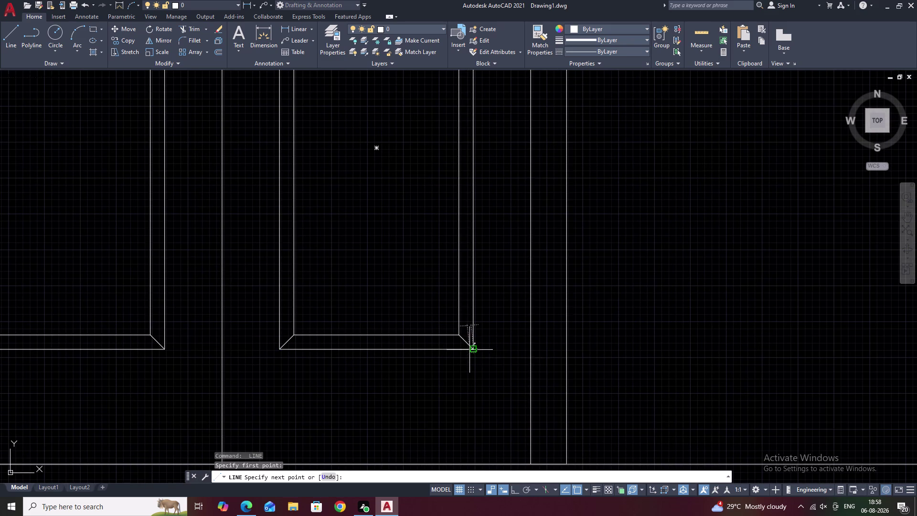
scroll(down, 3)
middle_drag(479, 316, 441, 369)
key(space)
Add mitre diagonals at that panel's top-right and top-left corners, then view the whole door.
scroll(up, 3)
middle_drag(437, 243, 419, 323)
key(space)
click(395, 304)
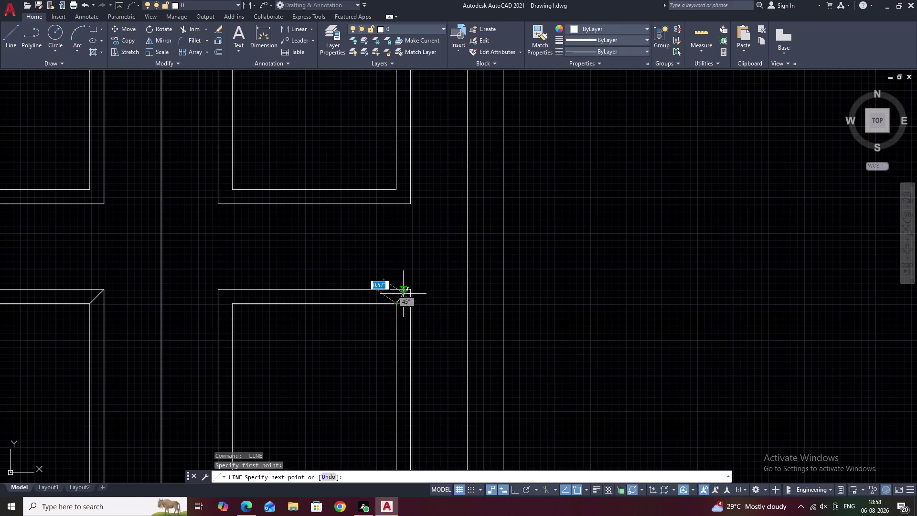
click(408, 290)
key(space)
key(space)
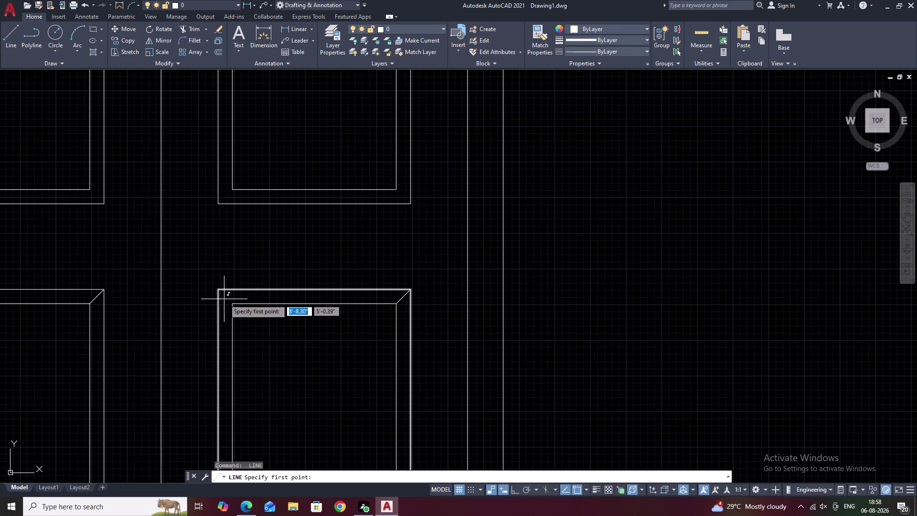
click(233, 304)
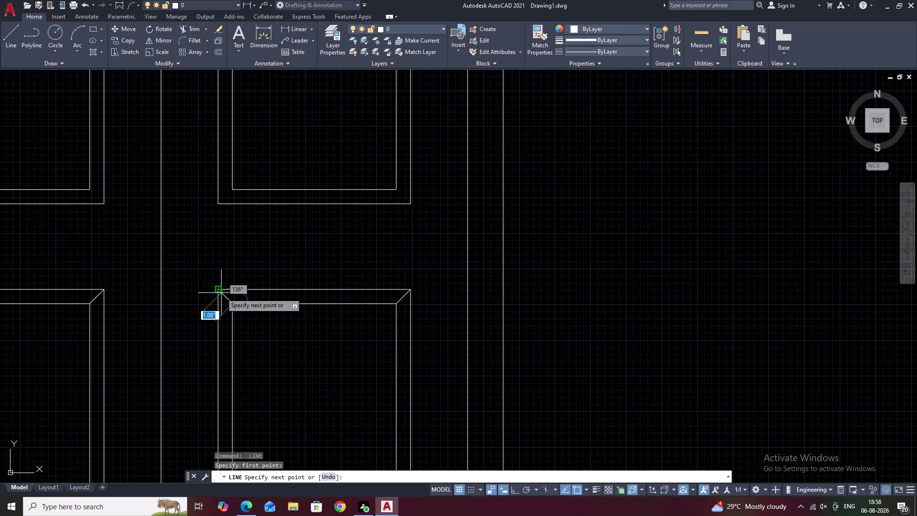
click(221, 293)
scroll(down, 3)
key(space)
middle_drag(242, 284, 261, 373)
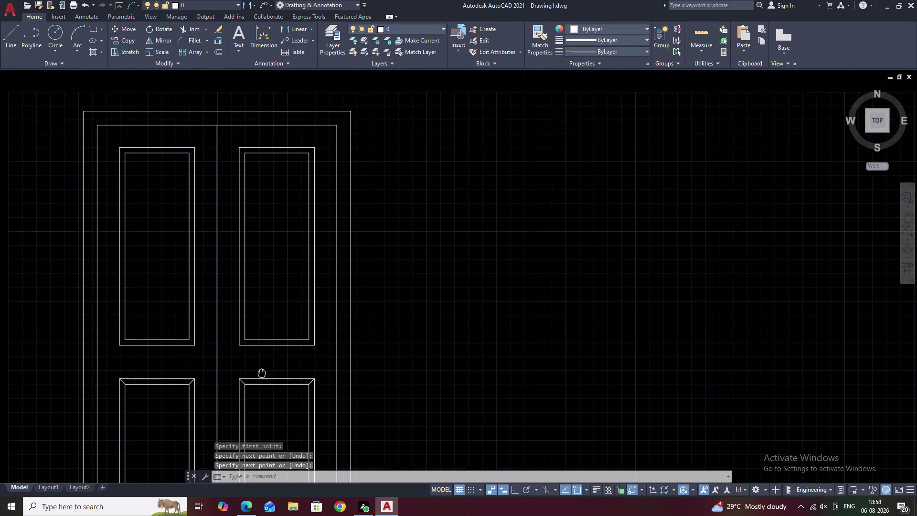
Draw bevel diagonals at a panel's bottom-left and bottom-right corners.
key(space)
scroll(up, 3)
click(213, 343)
right_click(213, 343)
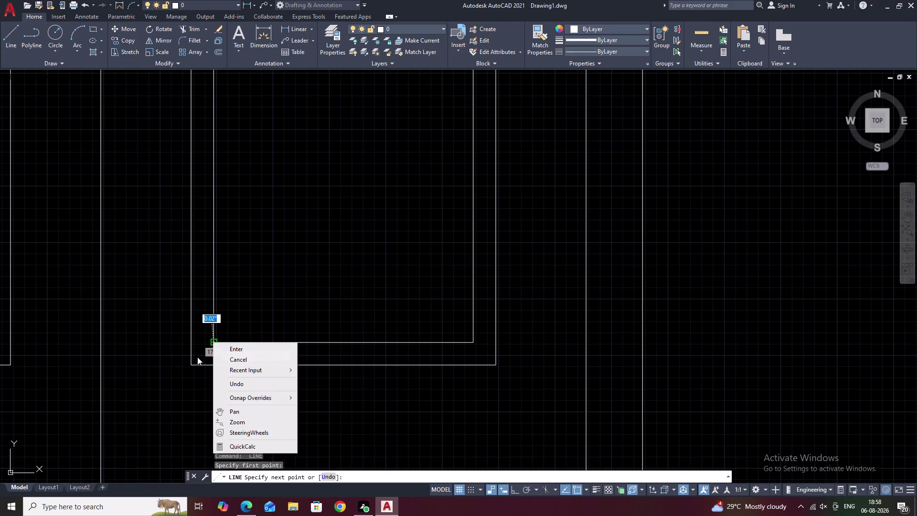
key(Escape)
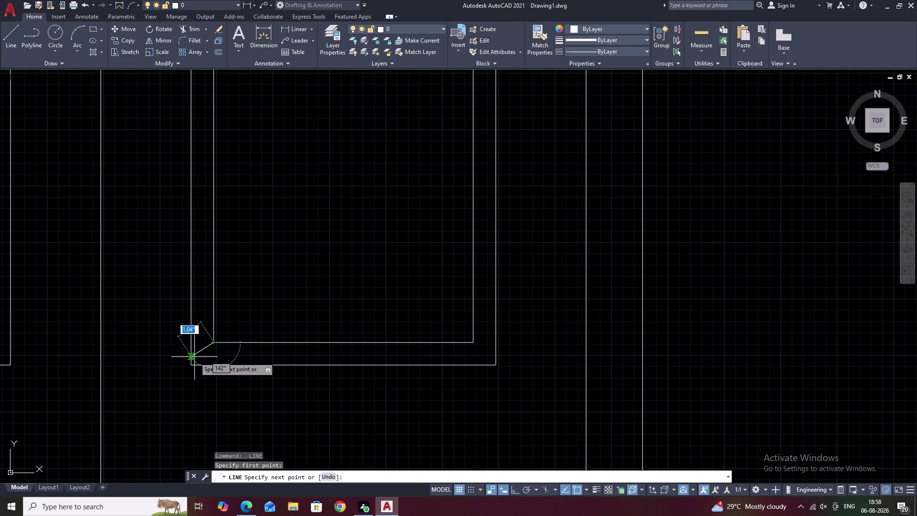
click(191, 363)
key(space)
key(space)
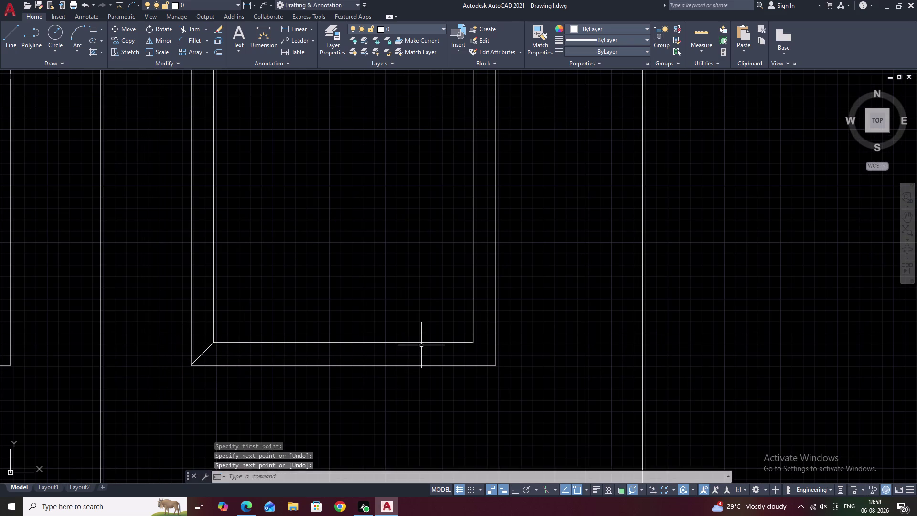
click(472, 343)
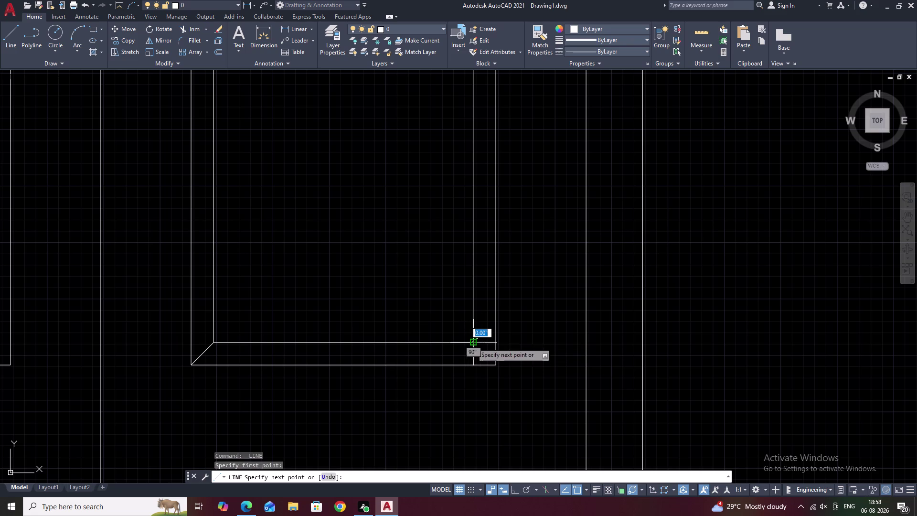
click(497, 368)
key(space)
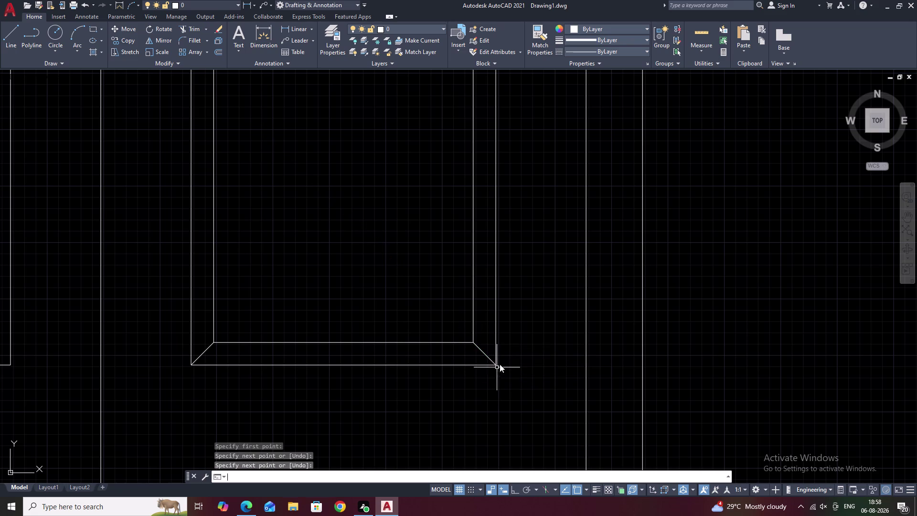
Add a bevel diagonal at the right panel's top-right corner.
scroll(down, 3)
middle_drag(512, 352, 297, 407)
middle_drag(298, 220, 300, 248)
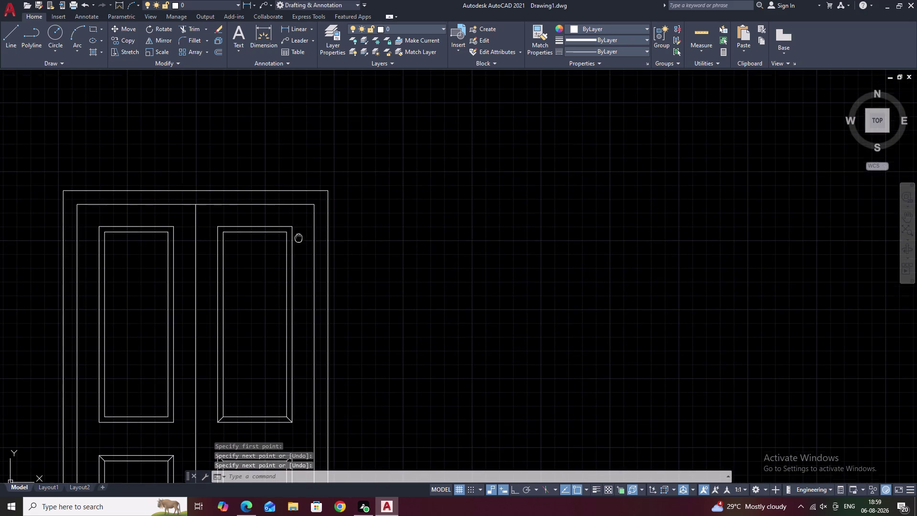
middle_drag(301, 249, 324, 303)
scroll(up, 3)
key(space)
click(307, 303)
right_click(307, 303)
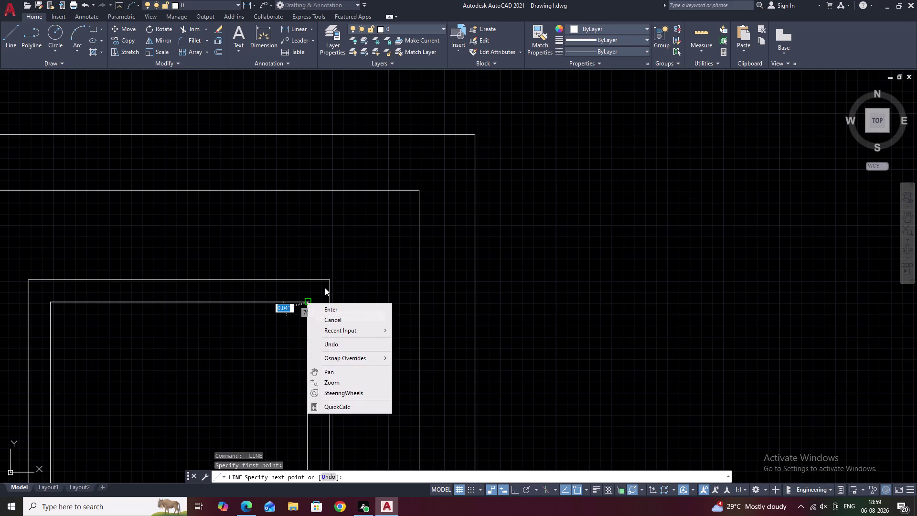
click(309, 300)
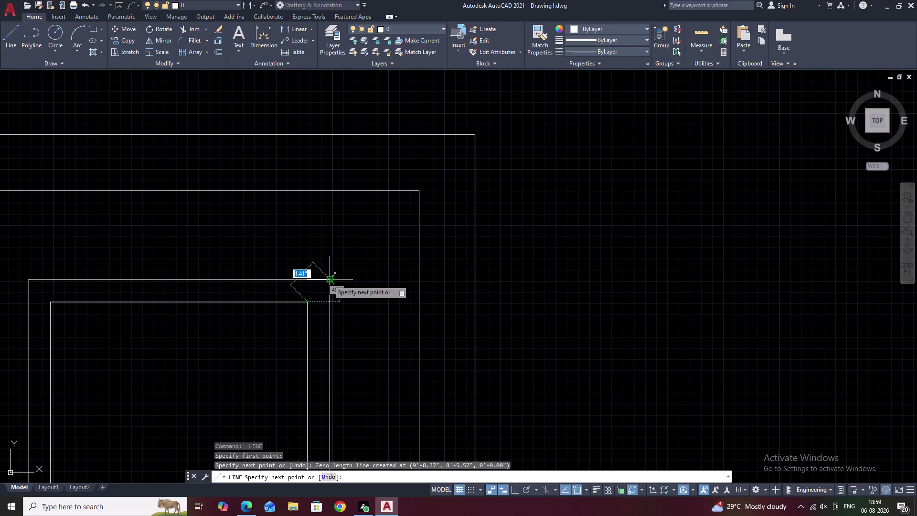
click(328, 280)
scroll(down, 3)
middle_drag(319, 292, 388, 311)
key(Escape)
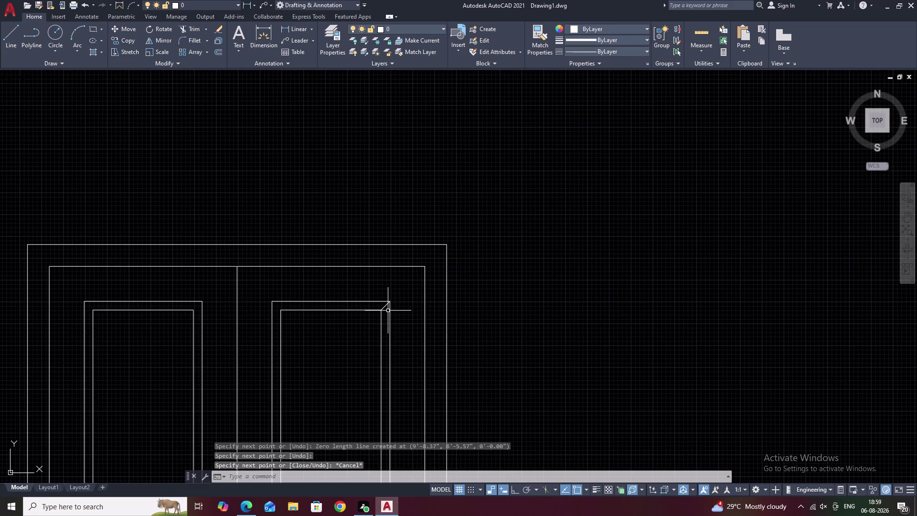
Draw a bevel diagonal at an upper panel's top-left corner.
key(space)
scroll(up, 3)
key(space)
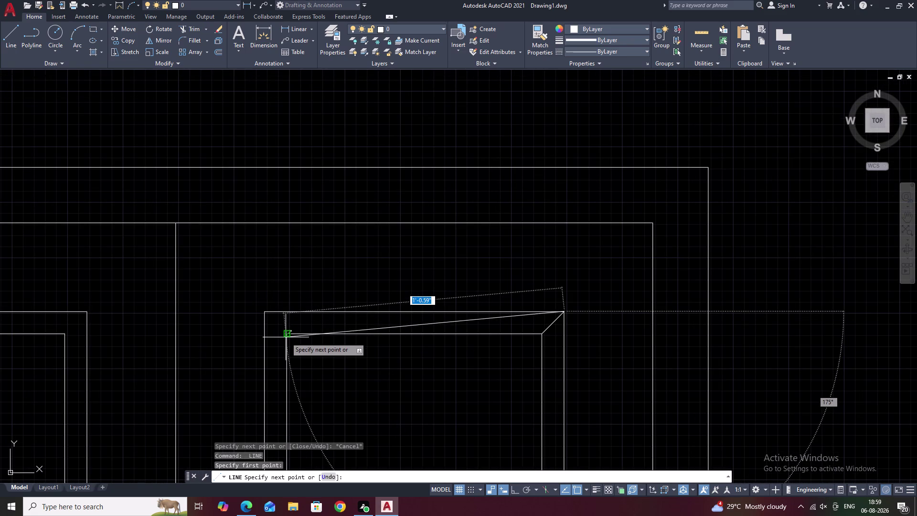
key(Escape)
key(space)
click(287, 335)
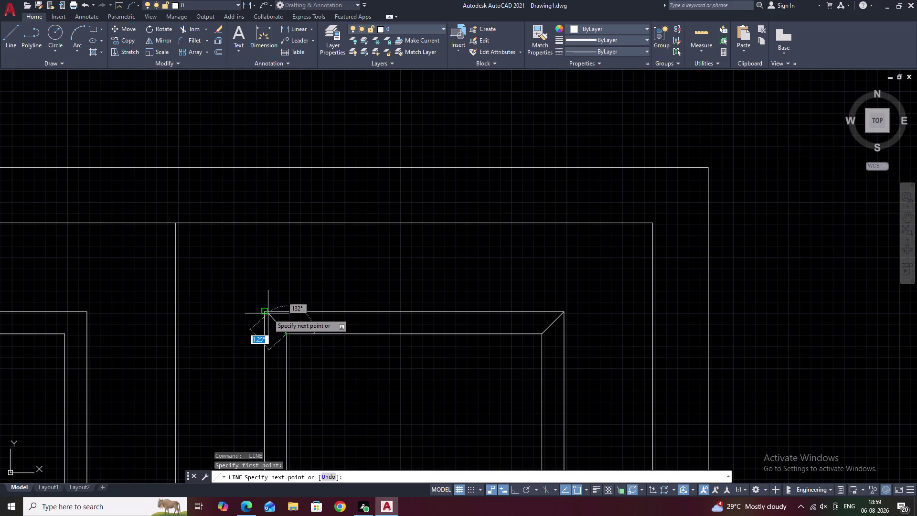
click(267, 314)
scroll(down, 3)
key(Escape)
middle_drag(284, 312, 411, 314)
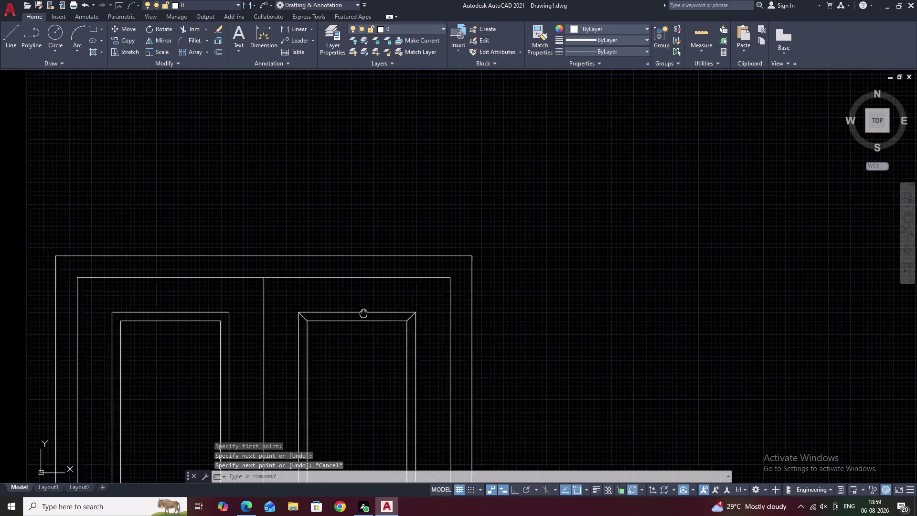
middle_drag(411, 313, 463, 312)
Add bevel diagonals at the top-left corners of the next two panels.
key(space)
scroll(up, 3)
double_click(374, 322)
right_click(374, 322)
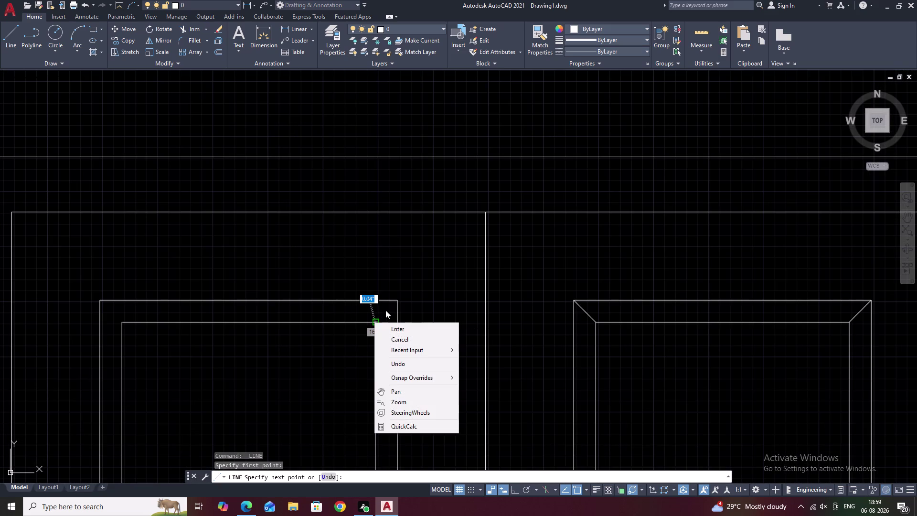
key(space)
key(Escape)
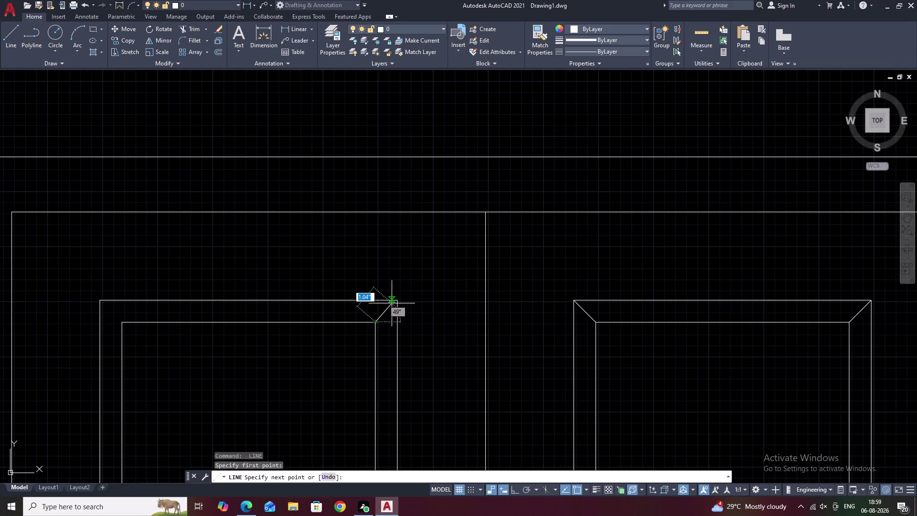
click(397, 299)
key(Escape)
middle_drag(247, 305, 488, 344)
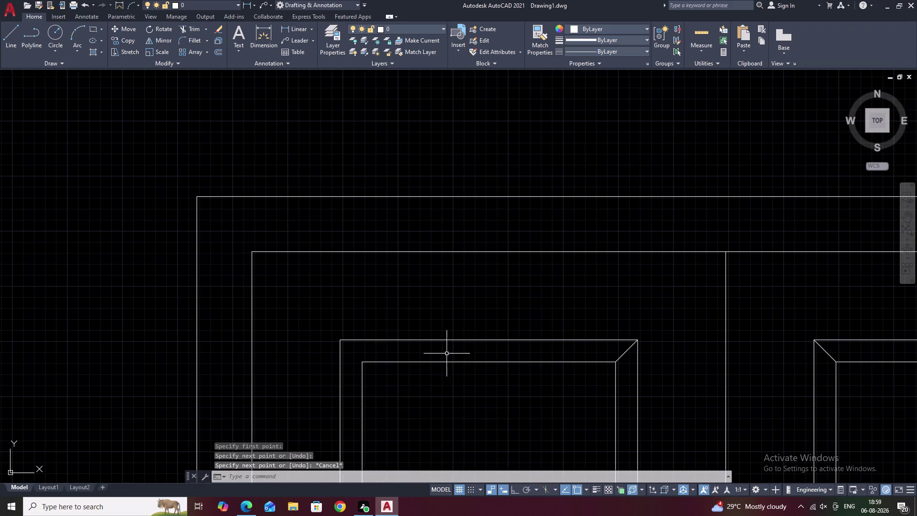
key(space)
double_click(363, 362)
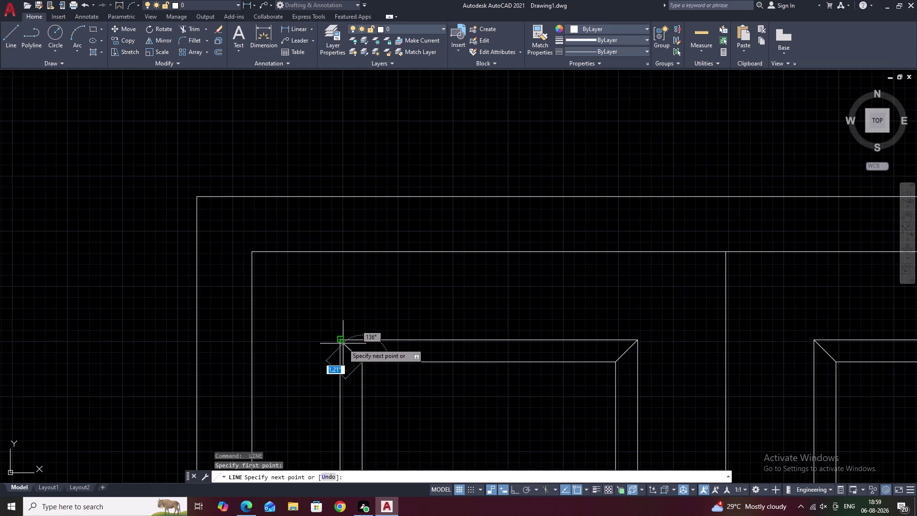
click(341, 343)
key(Escape)
Draw the remaining lower-corner bevels from inner to outer panel corners.
scroll(down, 3)
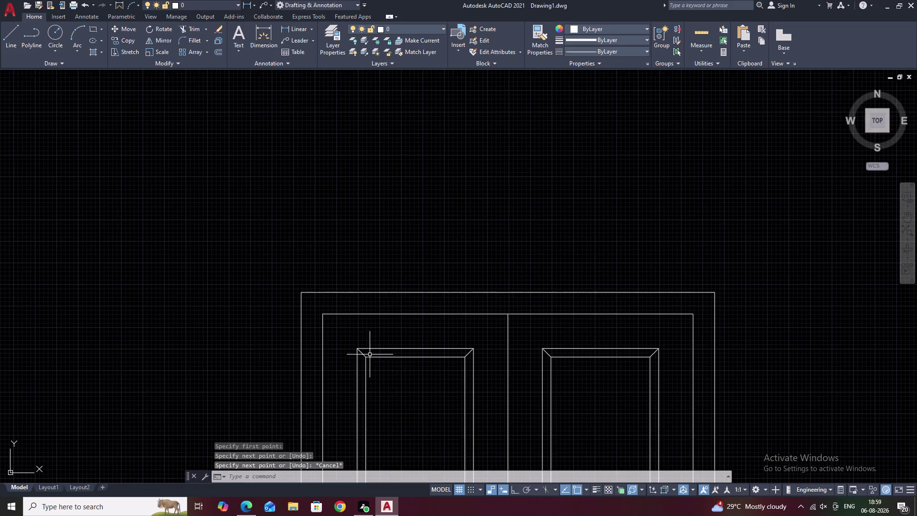
middle_drag(399, 380, 402, 232)
middle_drag(432, 342, 431, 155)
scroll(up, 3)
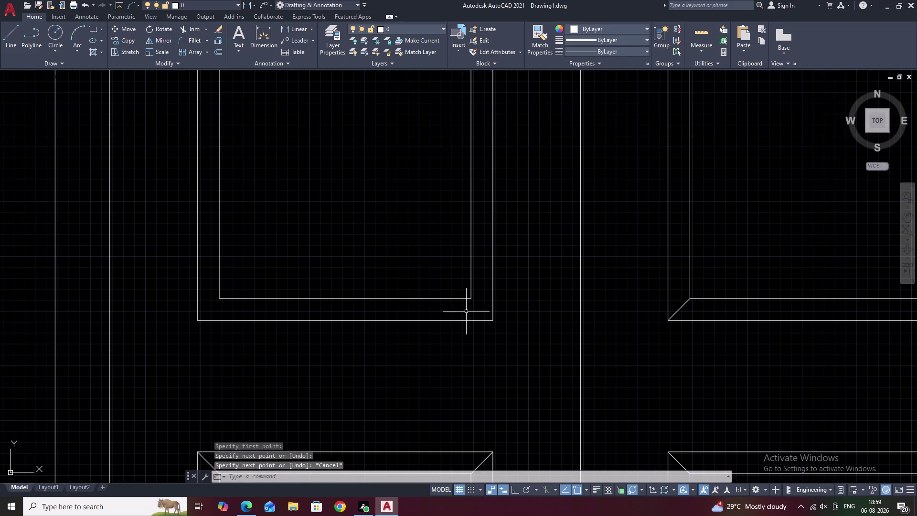
key(space)
click(471, 294)
click(494, 318)
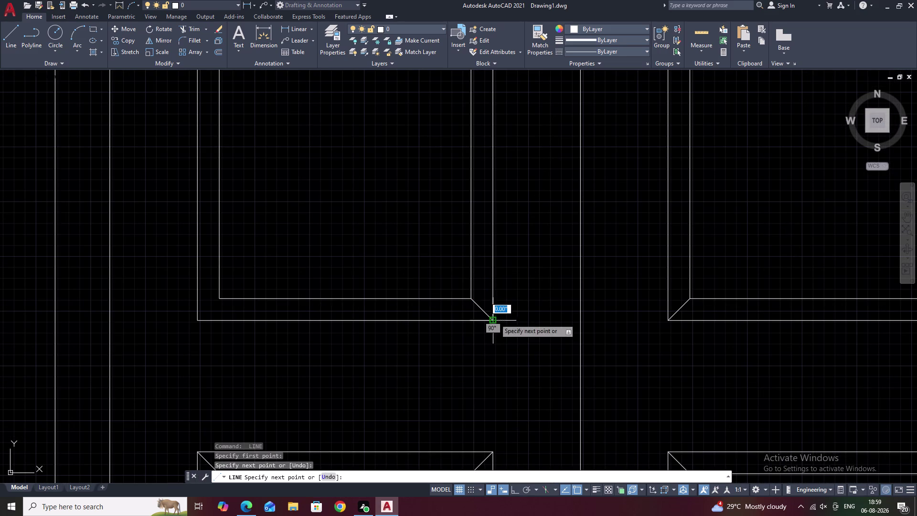
key(space)
key(space)
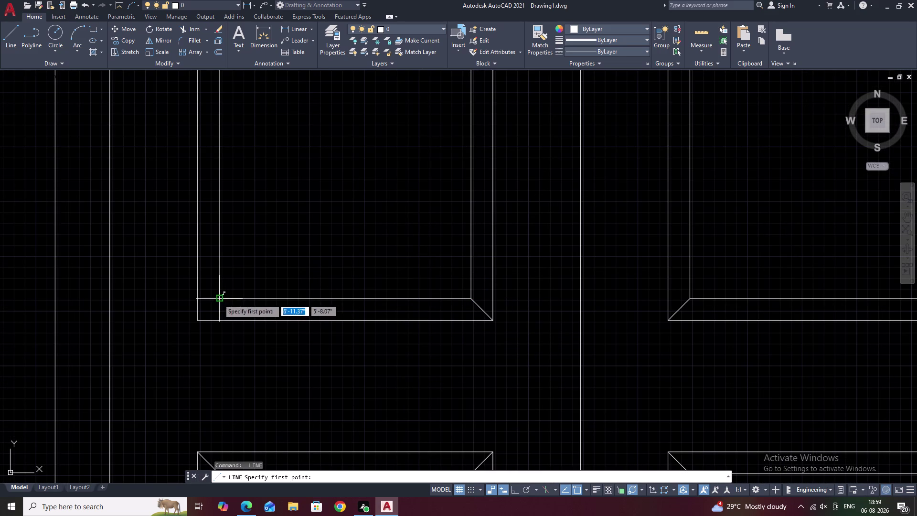
click(218, 299)
click(198, 318)
key(Escape)
scroll(down, 3)
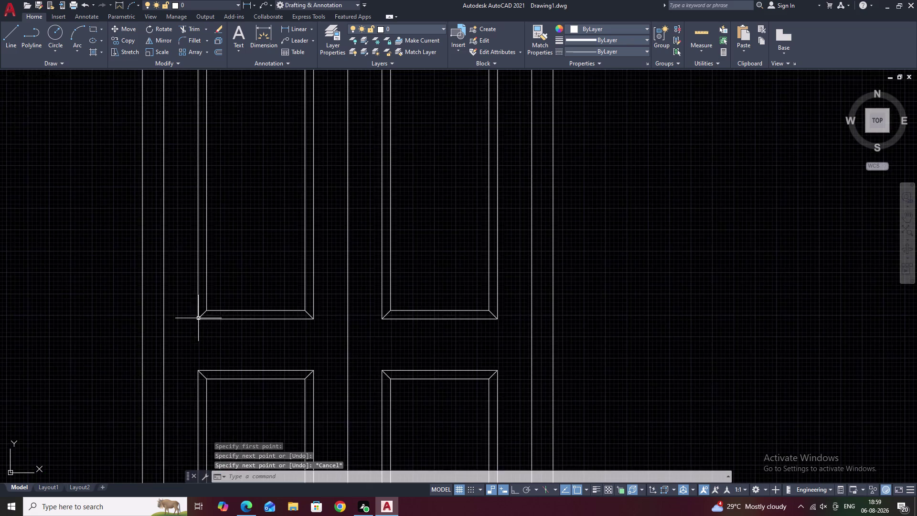
scroll(down, 3)
middle_drag(294, 327, 339, 291)
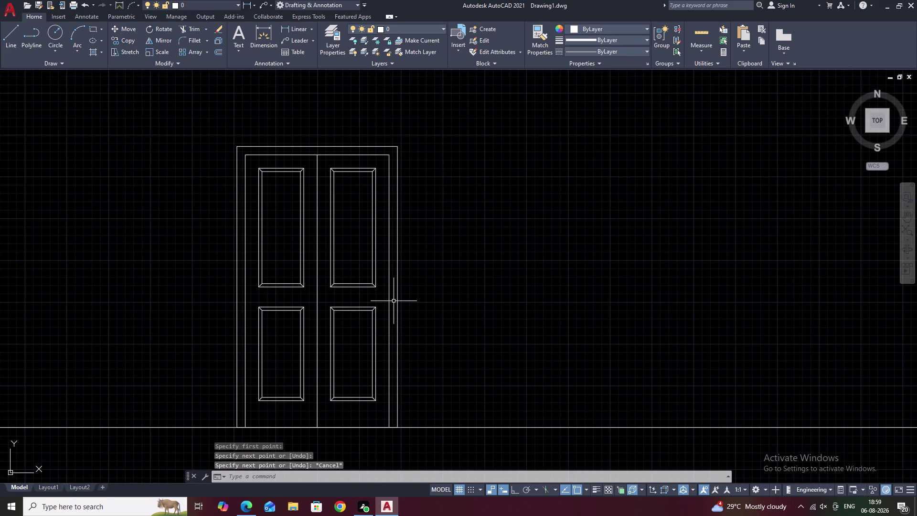
middle_drag(259, 412, 269, 392)
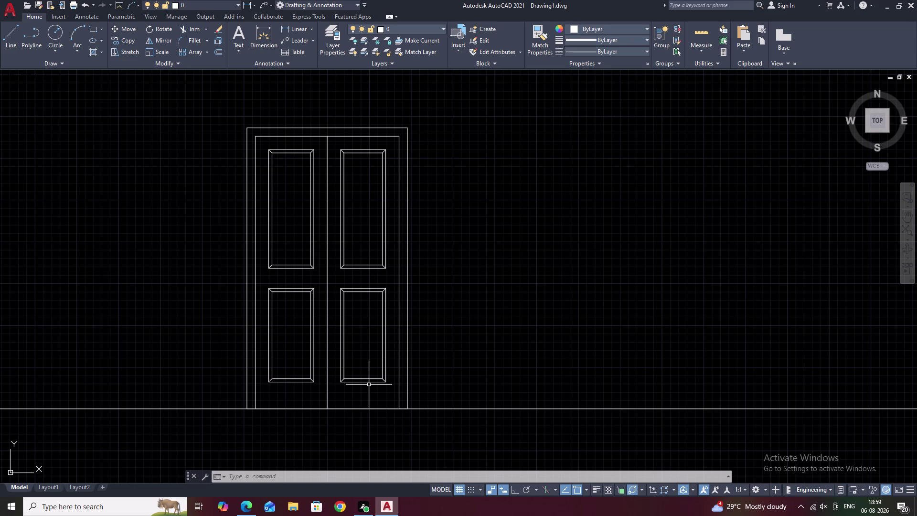
key(Escape)
key(Escape)
key(Escape)
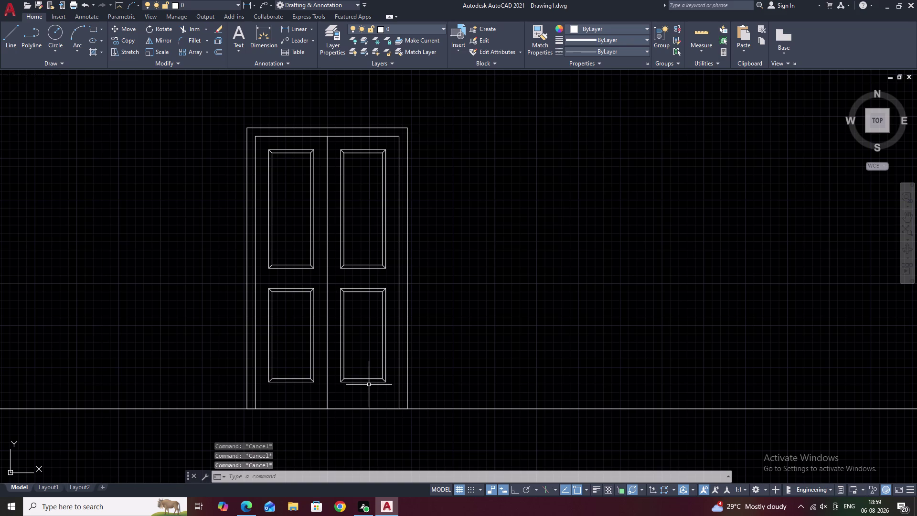
middle_drag(383, 251, 536, 277)
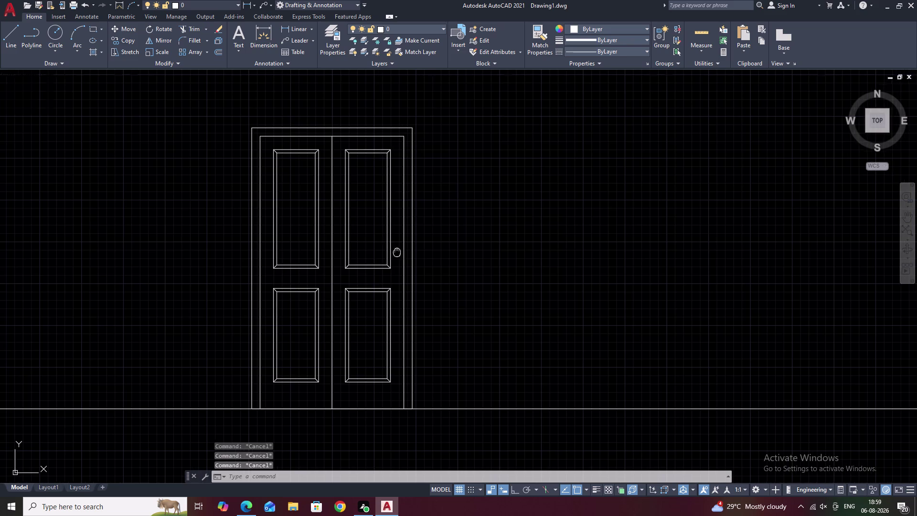
middle_drag(536, 278, 547, 280)
scroll(up, 3)
middle_click(547, 280)
scroll(down, 3)
middle_drag(549, 280, 368, 300)
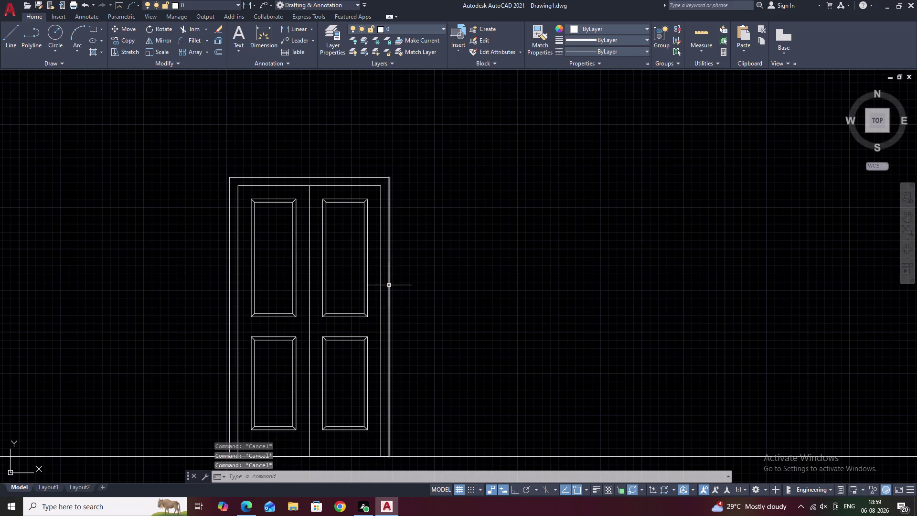
middle_drag(537, 305, 510, 315)
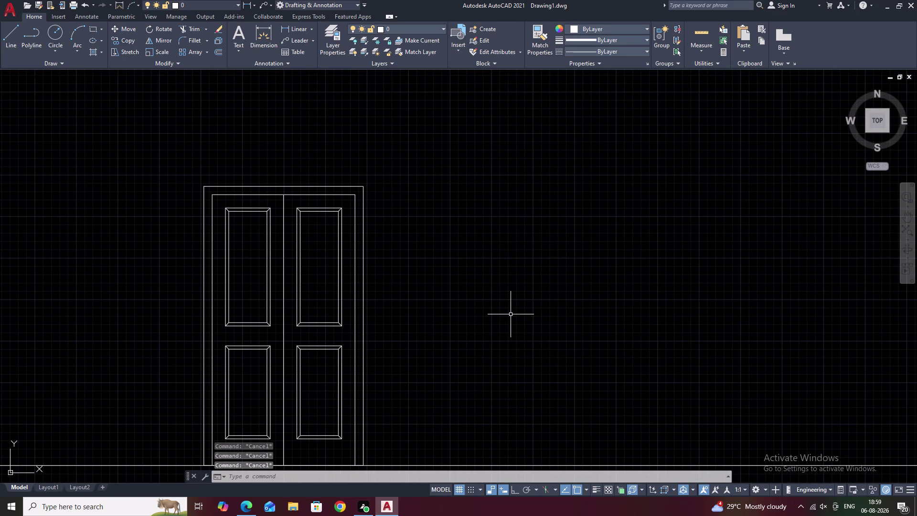
key(space)
key(space)
key(space)
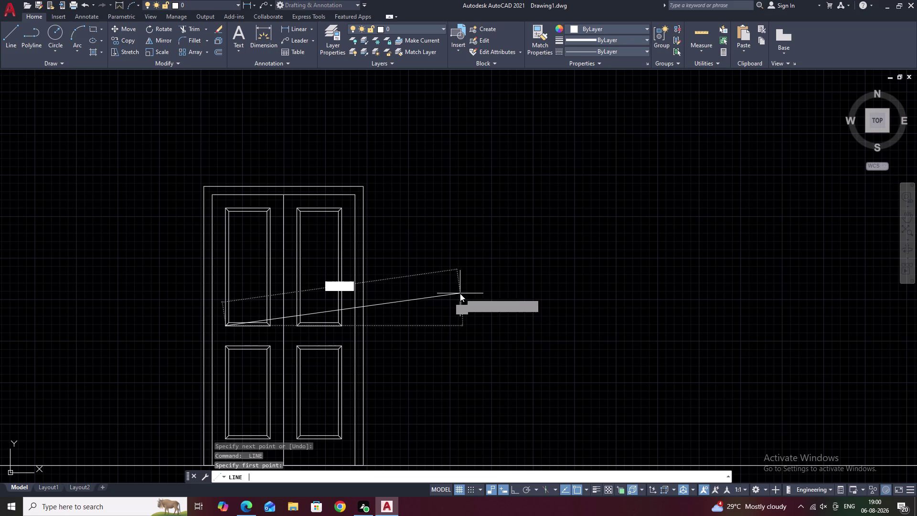
Draw an Ortho horizontal line rightward from the frame's top-right corner.
key(Escape)
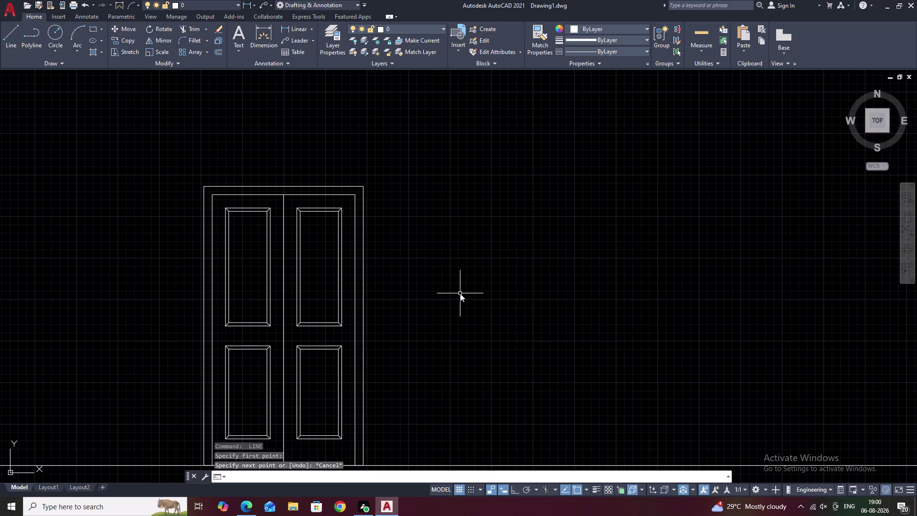
scroll(down, 3)
middle_drag(419, 318, 377, 321)
scroll(up, 3)
middle_drag(383, 365, 374, 304)
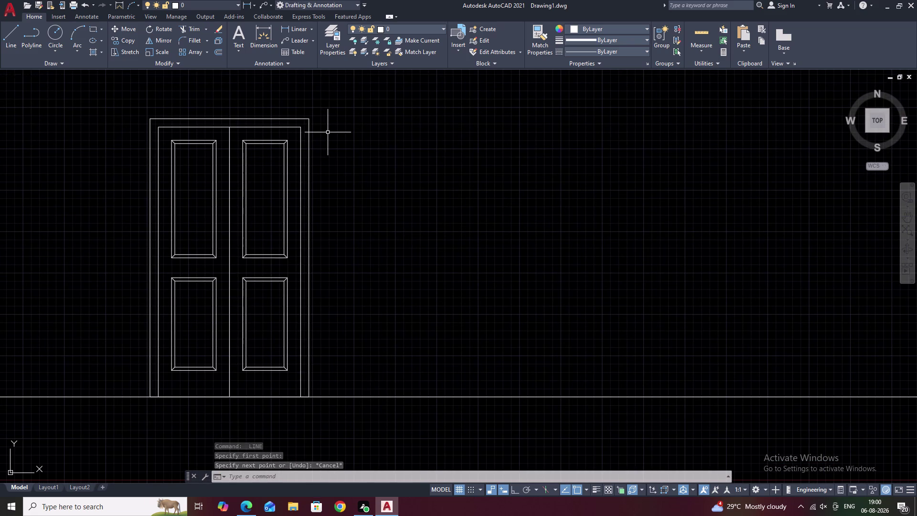
text(L)
key(space)
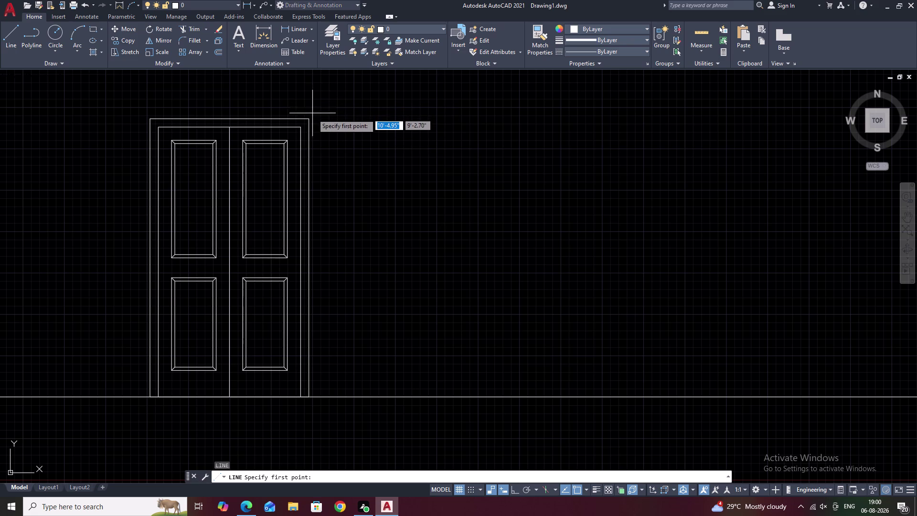
click(310, 118)
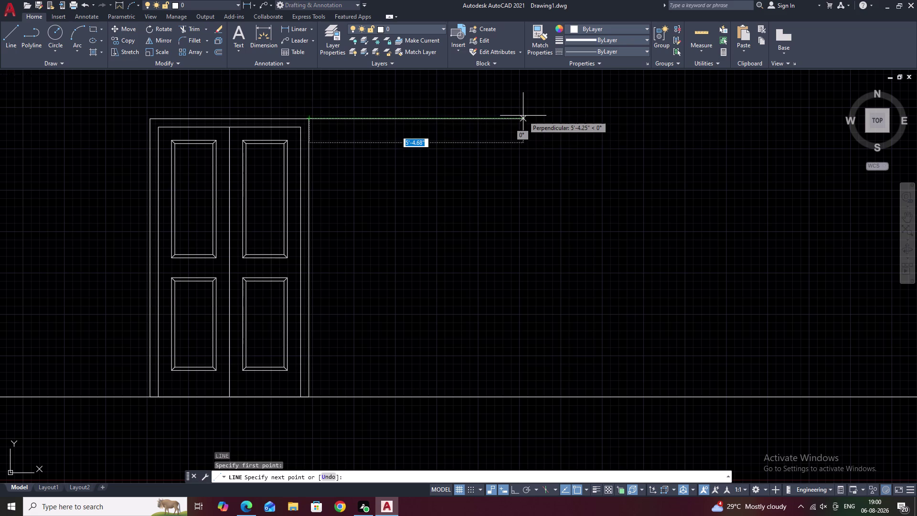
key(F8)
click(523, 116)
key(Escape)
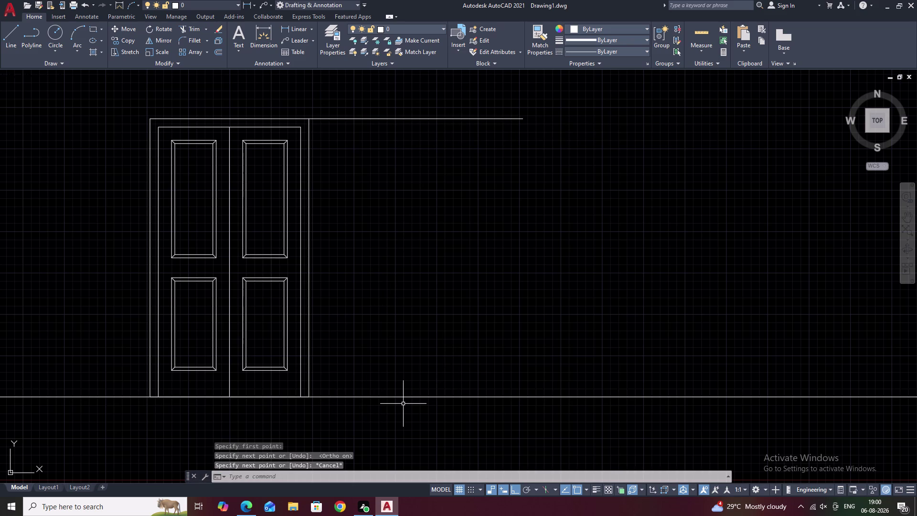
Regenerate the drawing display with RE.
text(RE)
key(space)
key(Escape)
key(Escape)
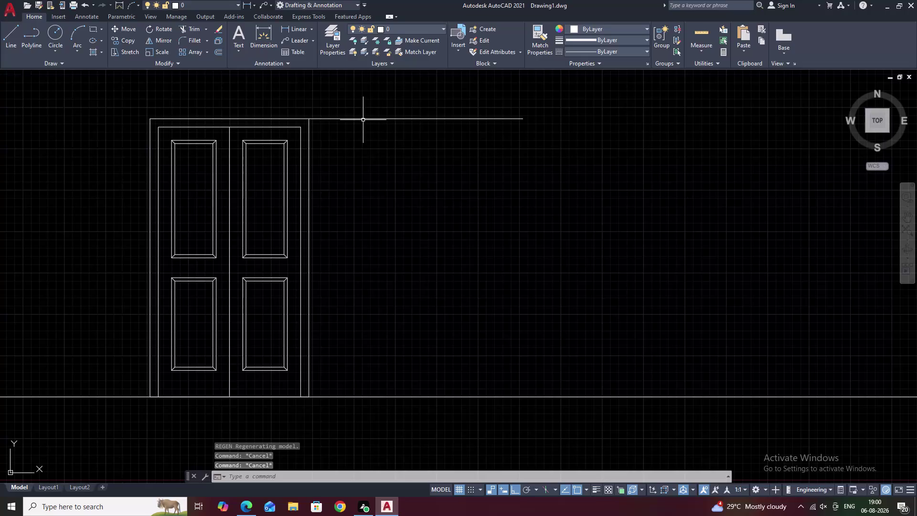
Draw a 9-unit line starting on the top wall line.
text(L)
key(space)
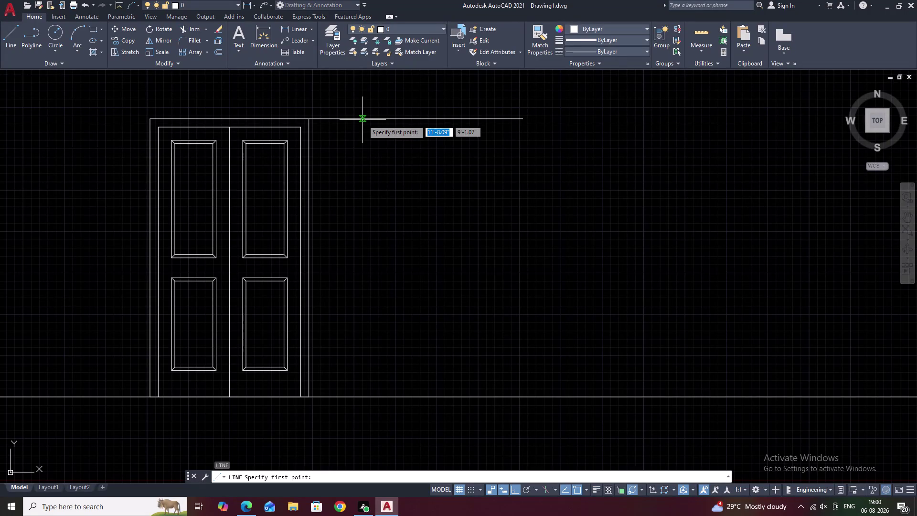
click(354, 121)
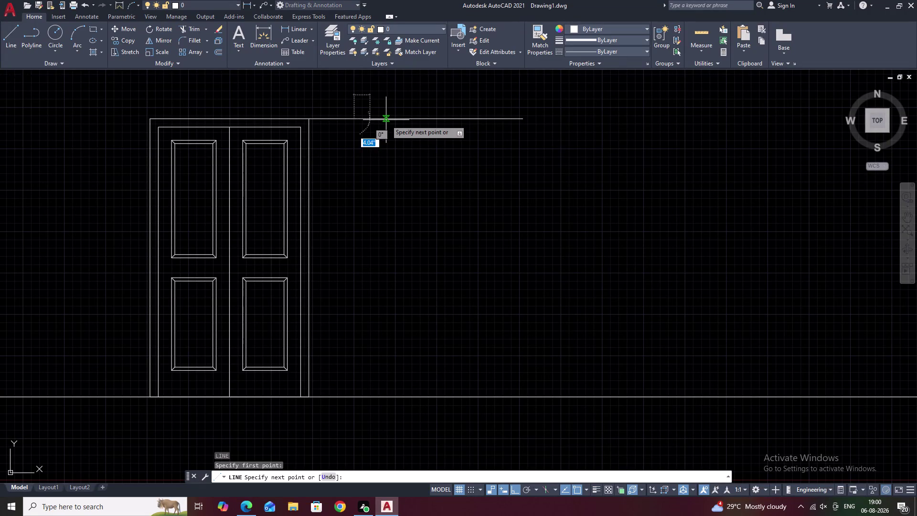
key(9)
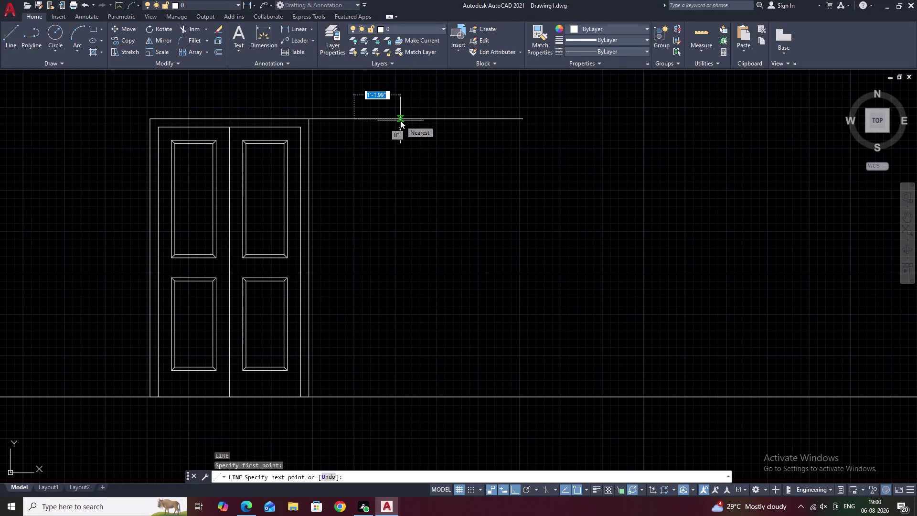
key(space)
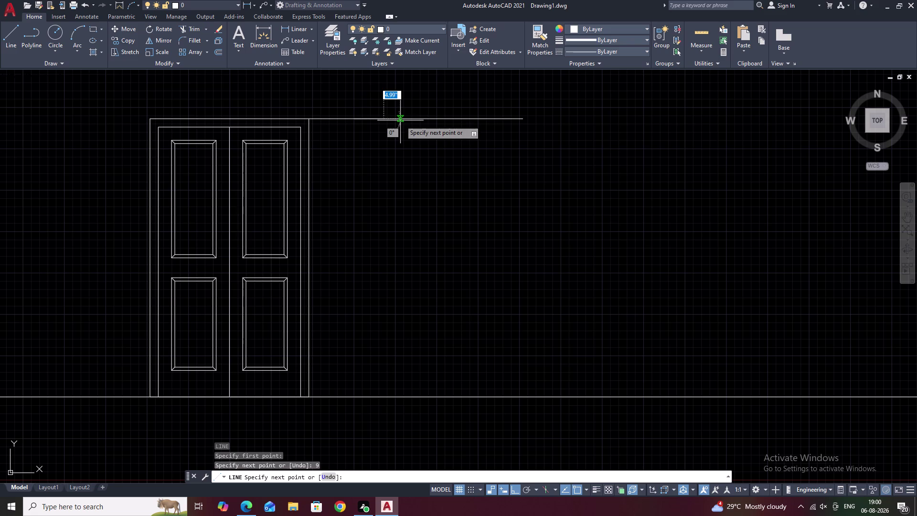
key(Escape)
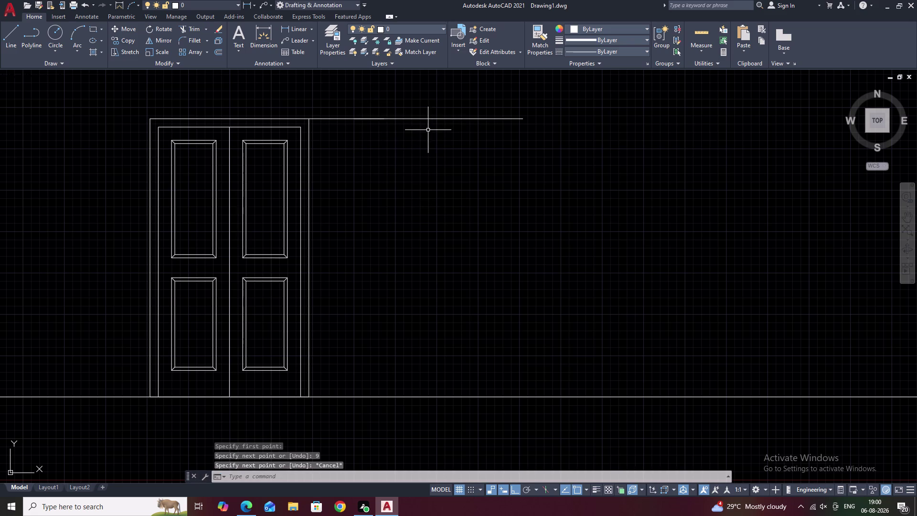
Erase the long wall line right of the door.
double_click(436, 119)
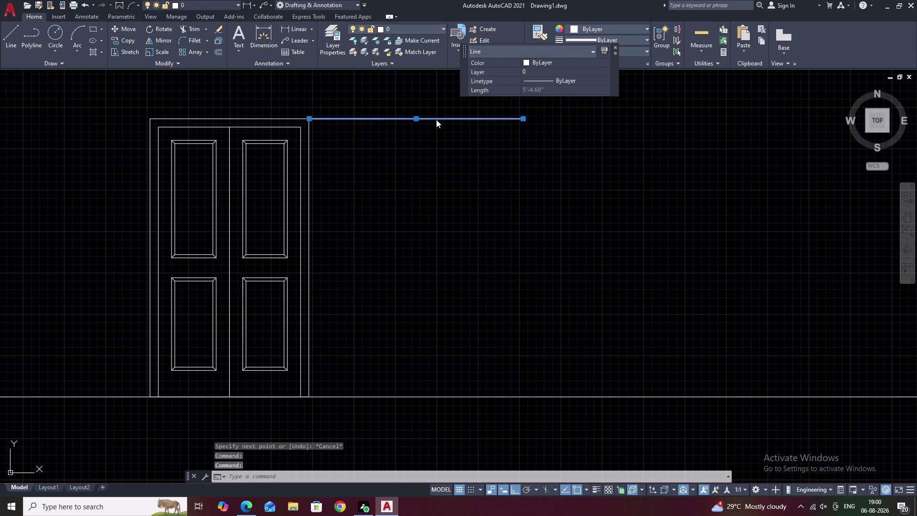
text(E)
key(space)
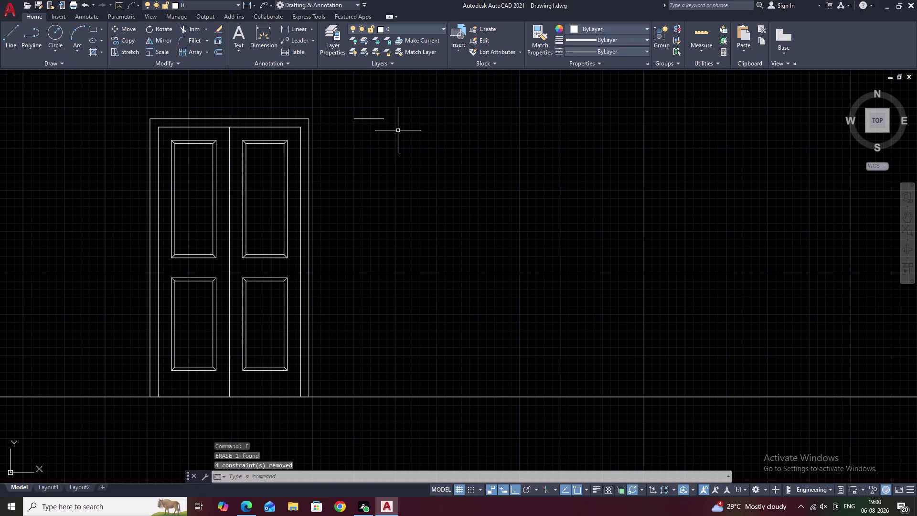
key(Escape)
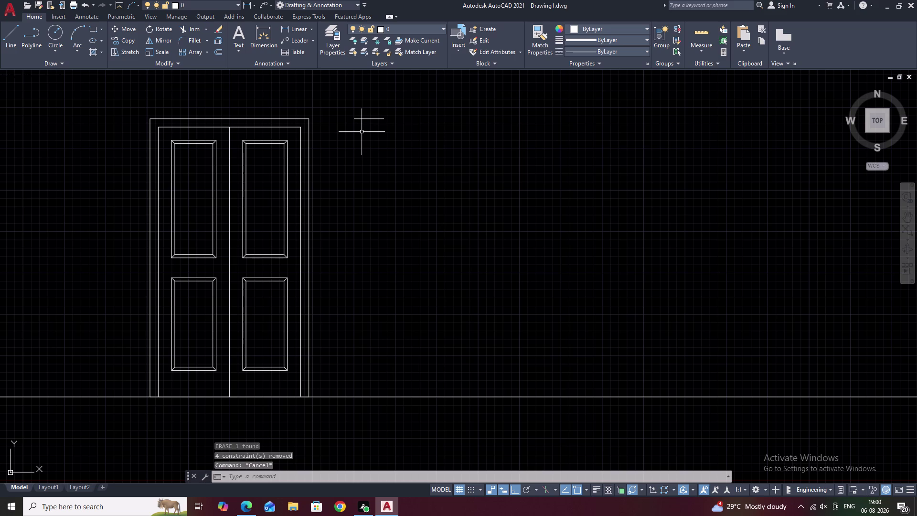
Draw two vertical lines down from the left and right ends of the top stub.
text(L)
key(space)
scroll(up, 3)
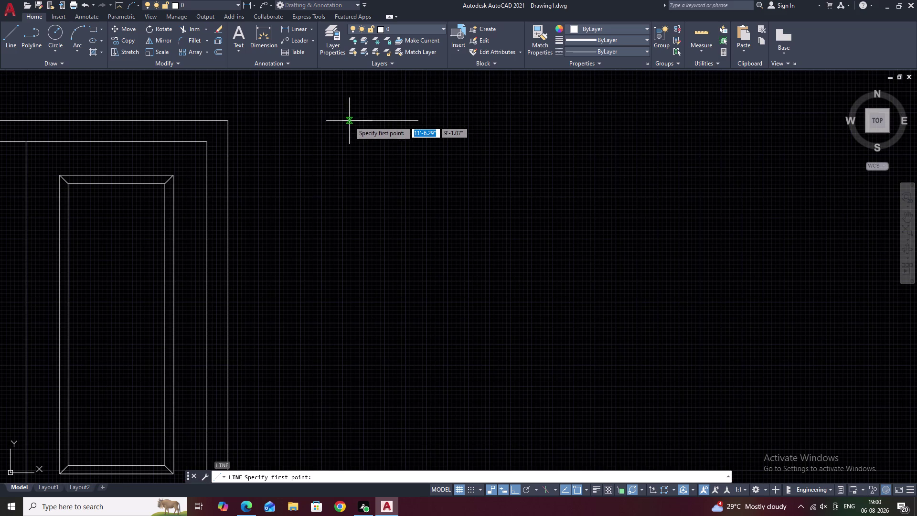
double_click(343, 121)
click(324, 214)
key(Escape)
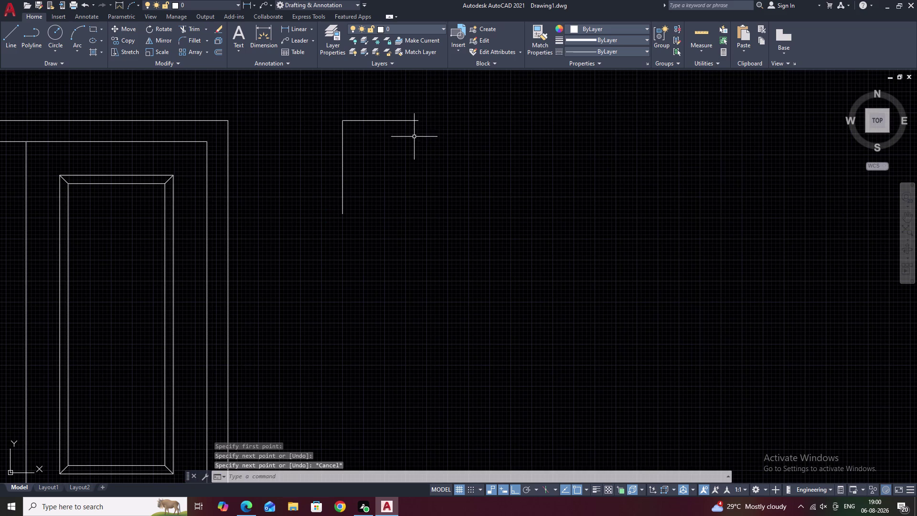
key(space)
click(419, 120)
click(410, 210)
key(Escape)
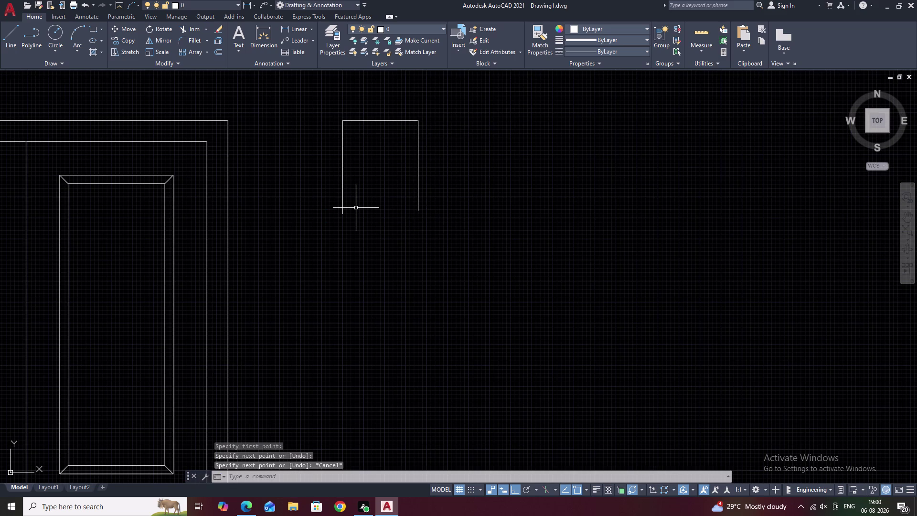
Extend both vertical lines down to the floor line.
text(EX)
key(space)
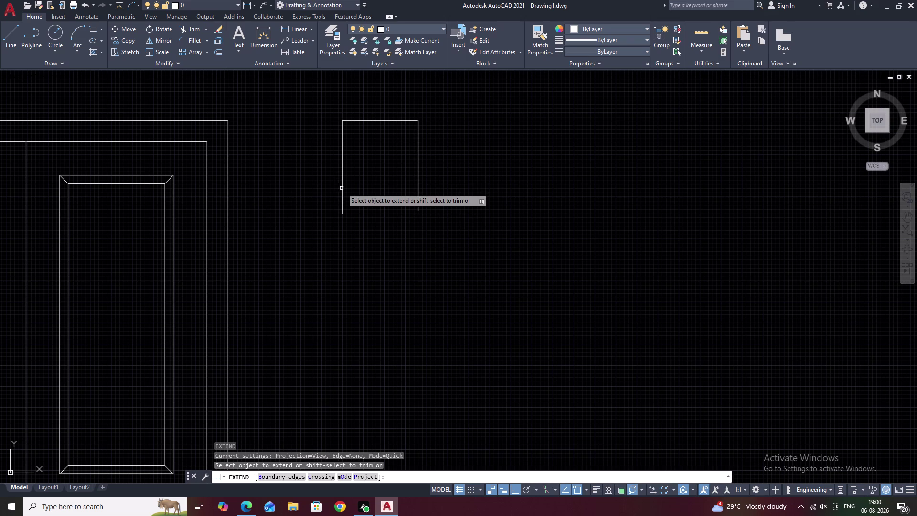
scroll(down, 3)
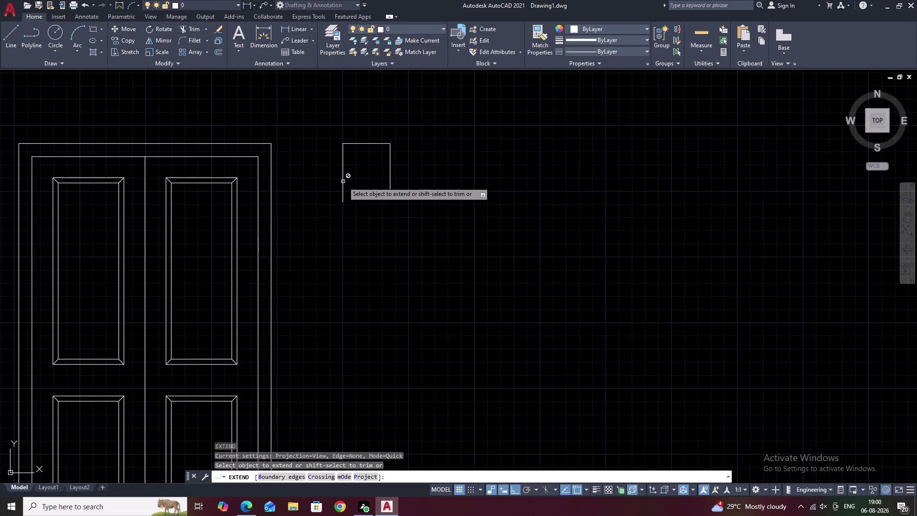
scroll(down, 3)
double_click(343, 181)
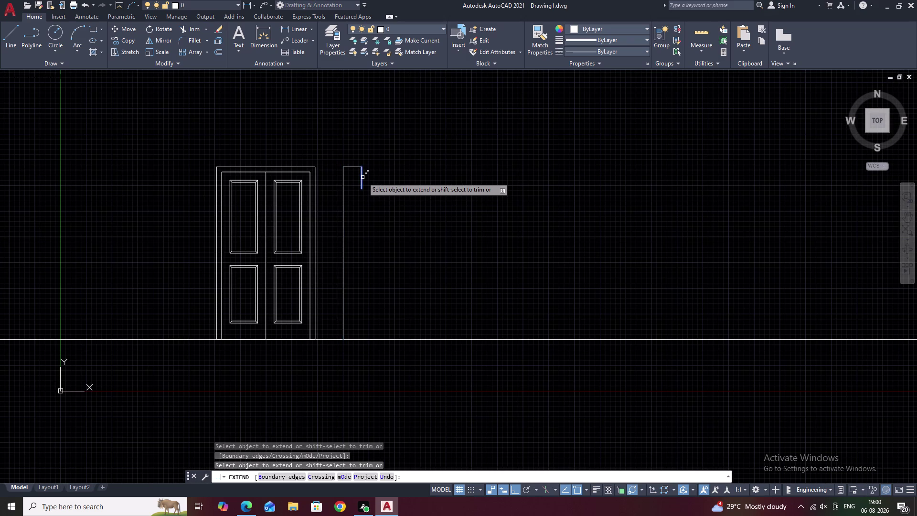
click(362, 178)
click(361, 179)
key(Escape)
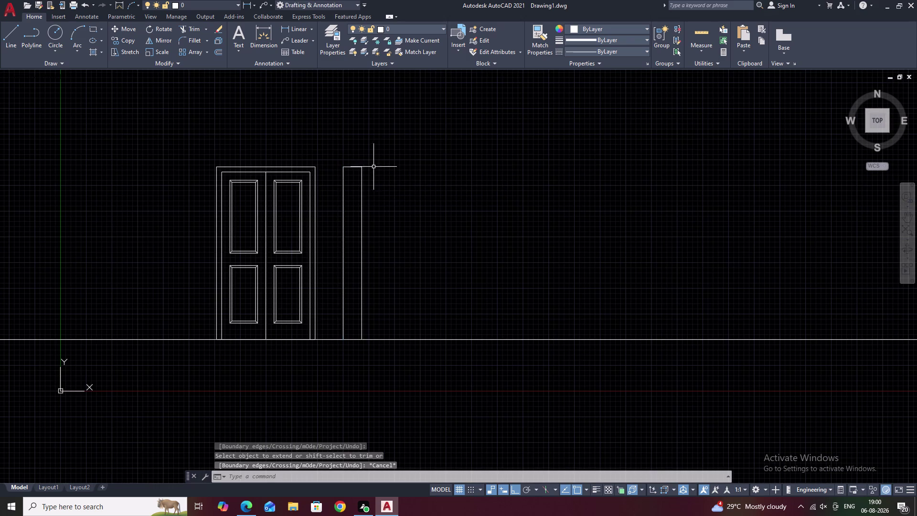
Window-select the three lines of the narrow strip.
drag(367, 163, 343, 212)
click(344, 211)
right_click(343, 211)
click(394, 179)
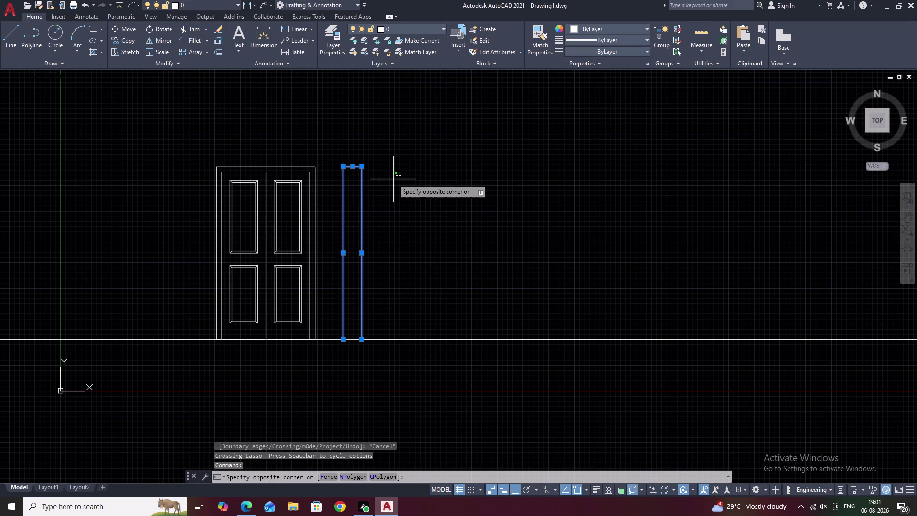
Move the strip from its bottom base point farther right along the wall line.
text(M)
key(space)
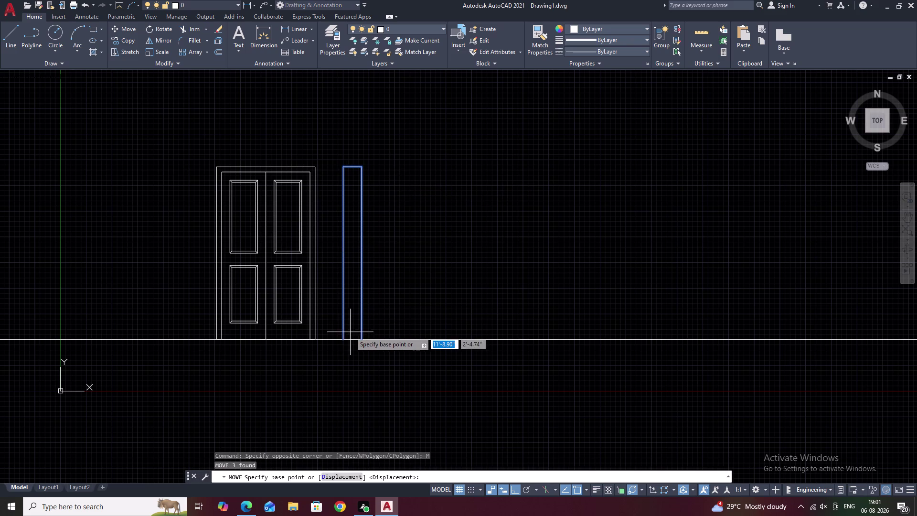
scroll(up, 3)
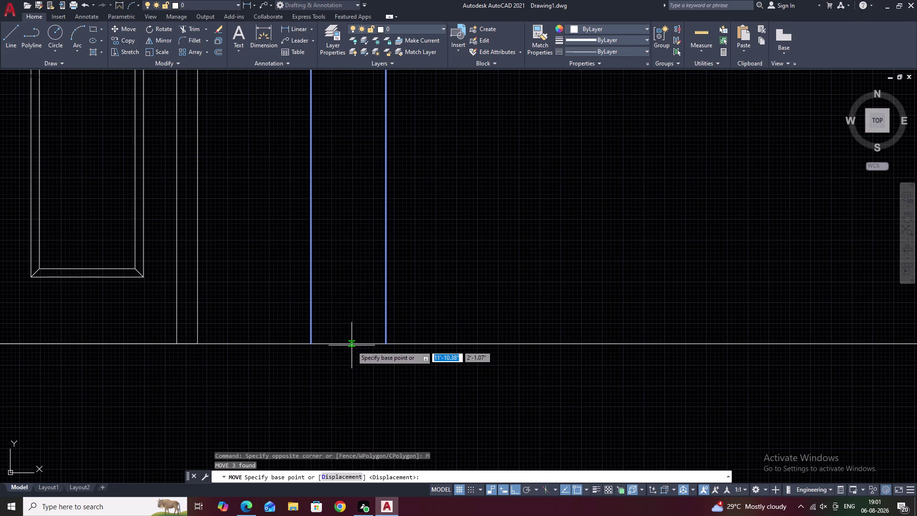
double_click(352, 346)
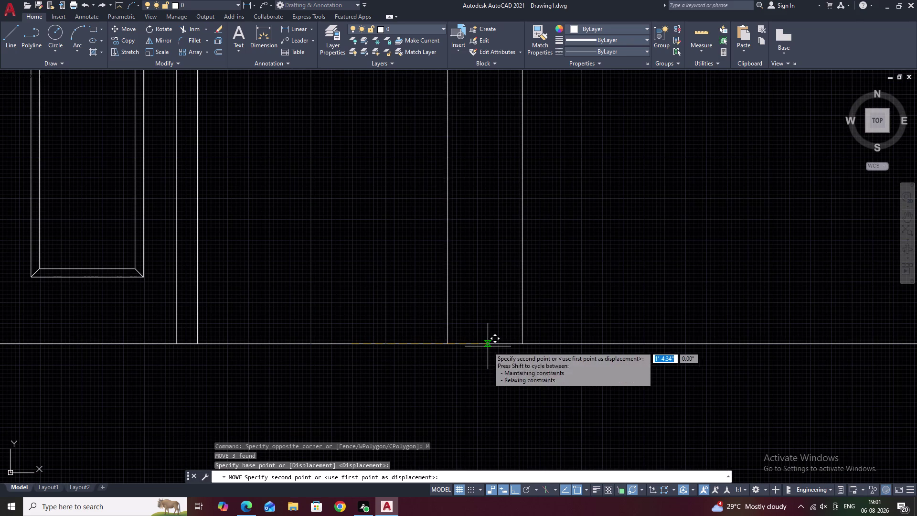
click(488, 346)
scroll(down, 3)
middle_drag(551, 279, 405, 362)
key(Escape)
Pan and zoom to bring the door and moved strip into view.
scroll(up, 3)
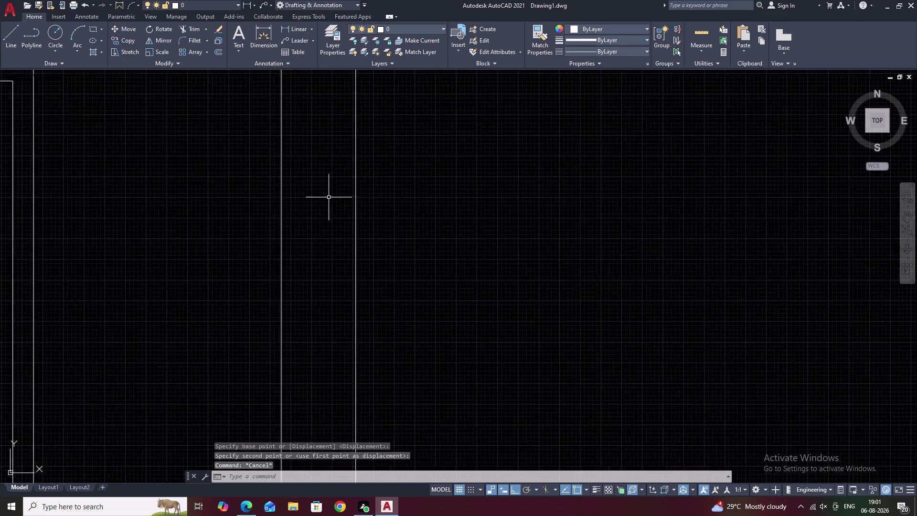
scroll(up, 3)
scroll(down, 3)
middle_drag(316, 196, 312, 278)
scroll(up, 3)
scroll(down, 3)
middle_drag(314, 299, 373, 121)
middle_drag(366, 248, 387, 178)
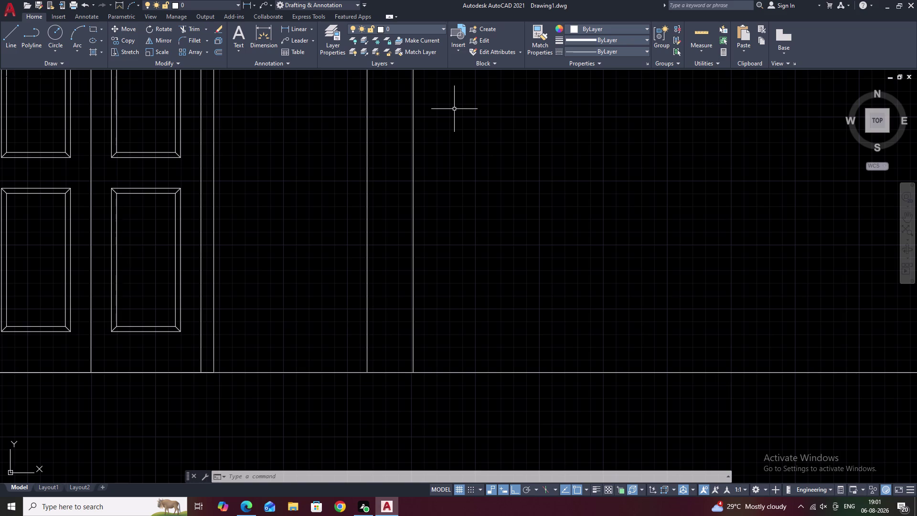
scroll(up, 3)
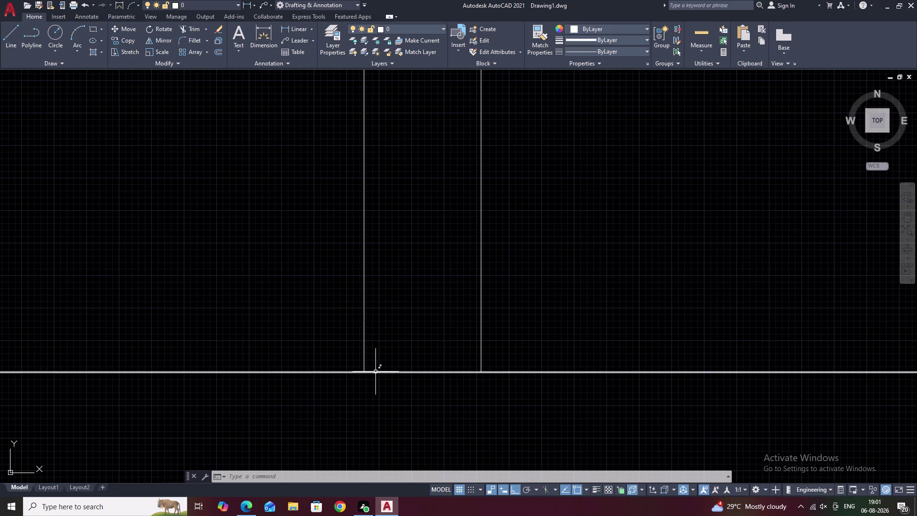
scroll(up, 3)
middle_drag(409, 352, 415, 334)
key(Escape)
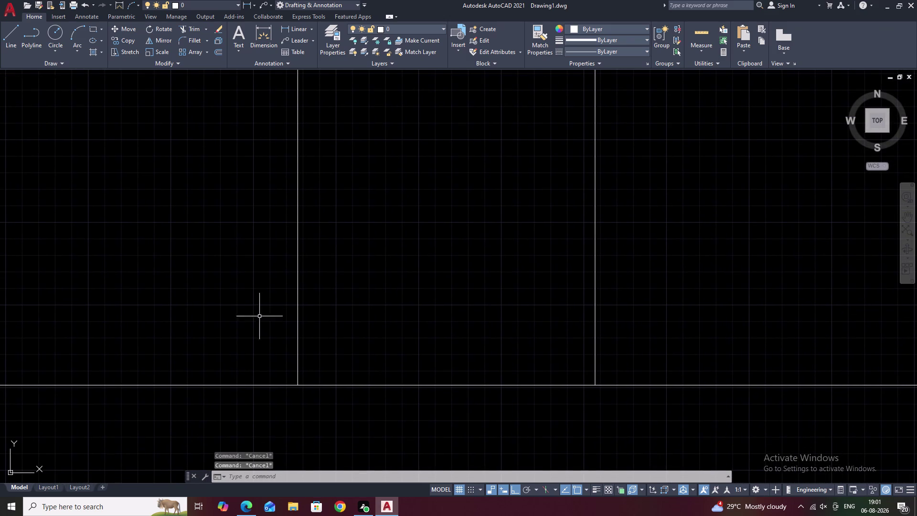
text(EX)
key(space)
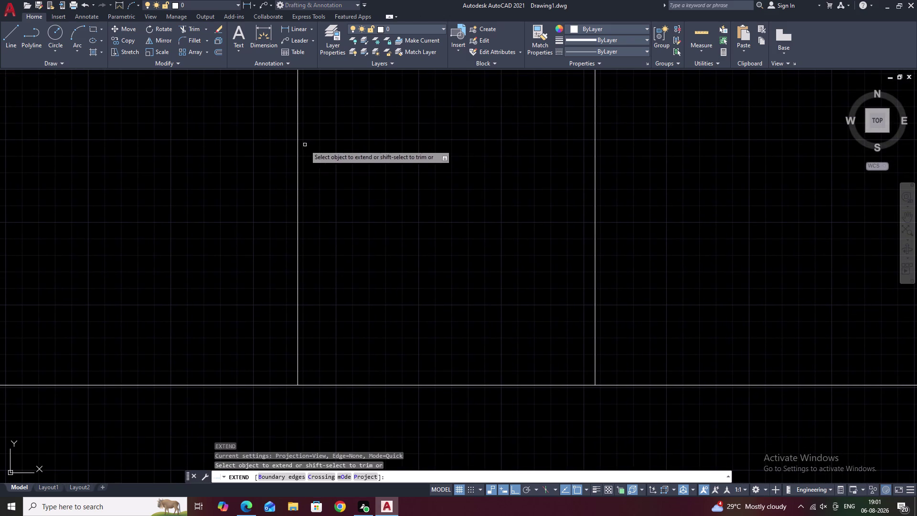
double_click(297, 154)
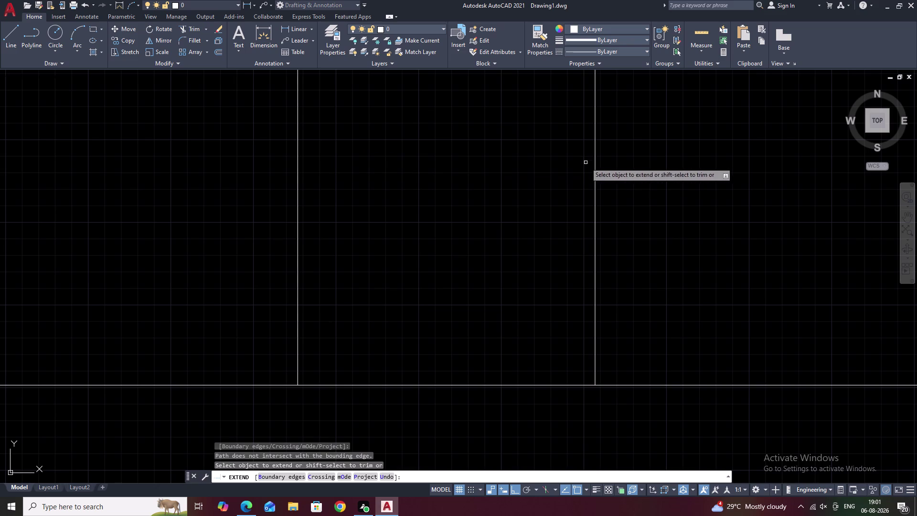
click(596, 161)
scroll(down, 3)
key(Escape)
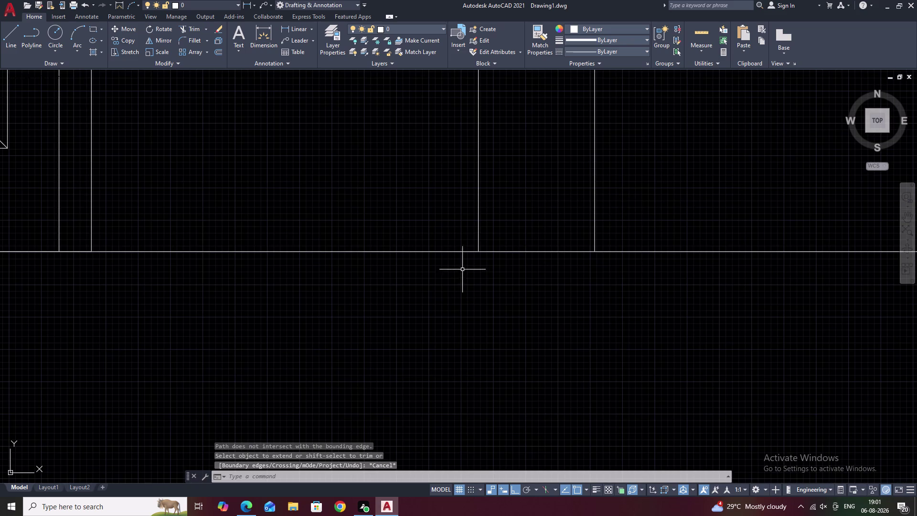
text(BR)
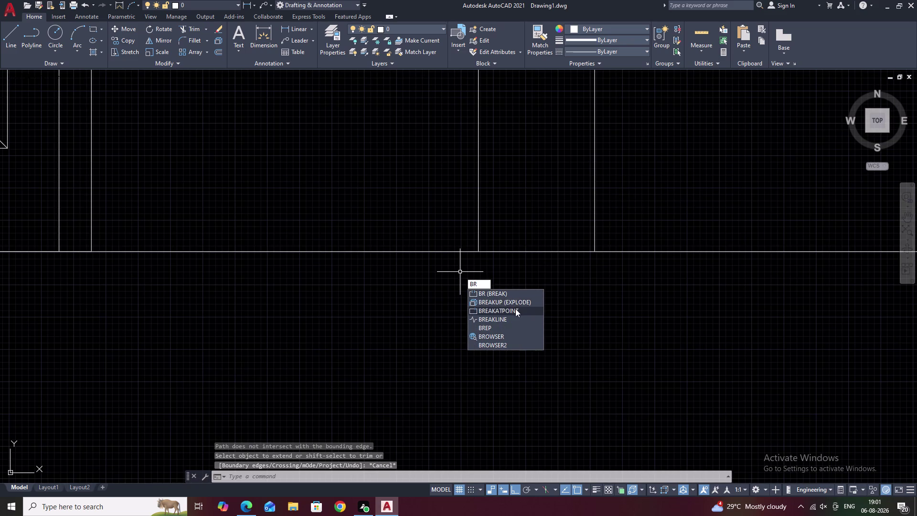
Break the wall line at points under the strip's left and right sides.
click(515, 310)
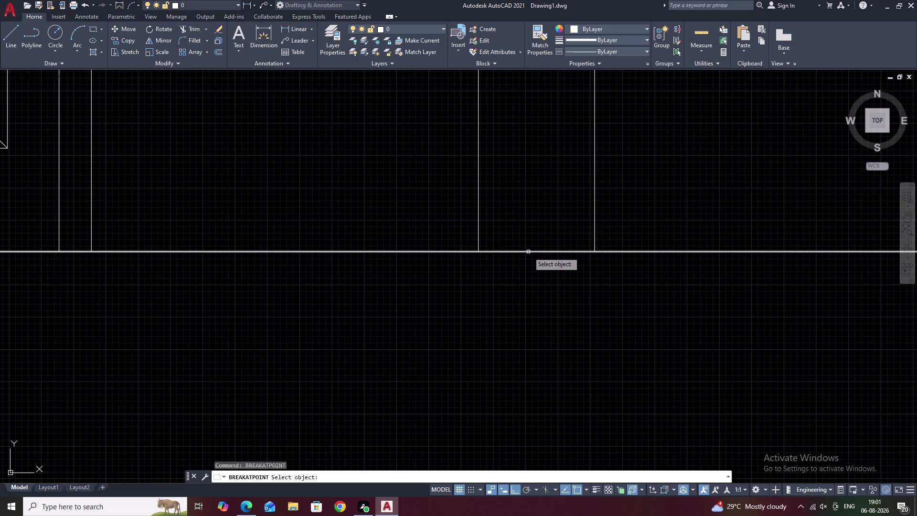
click(529, 250)
click(478, 251)
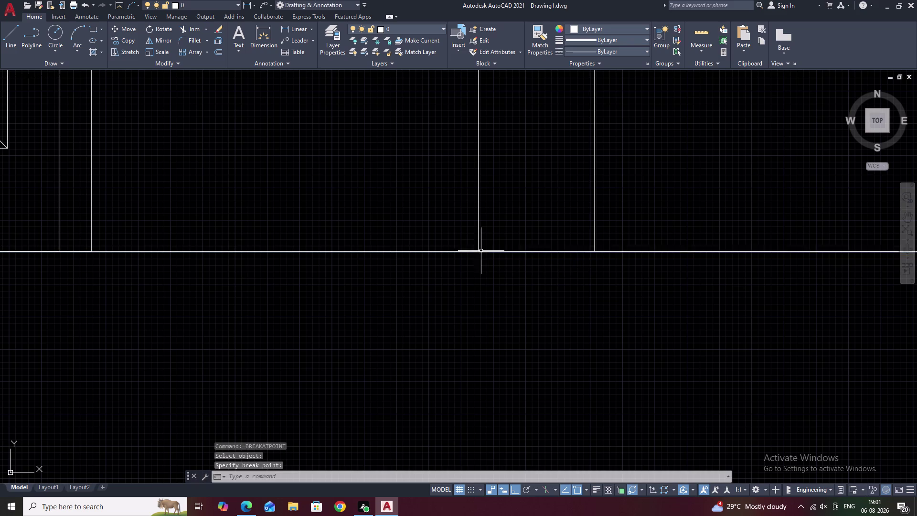
key(space)
click(590, 250)
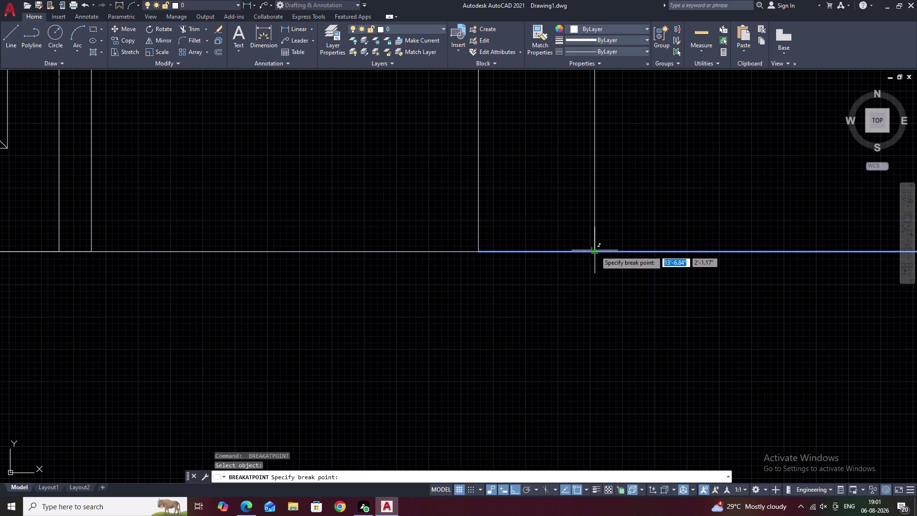
click(595, 250)
key(Escape)
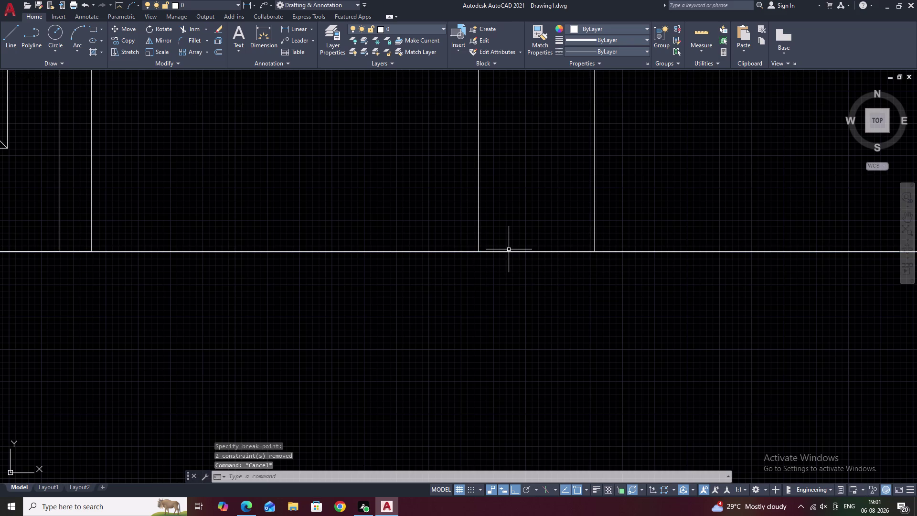
text(L)
key(space)
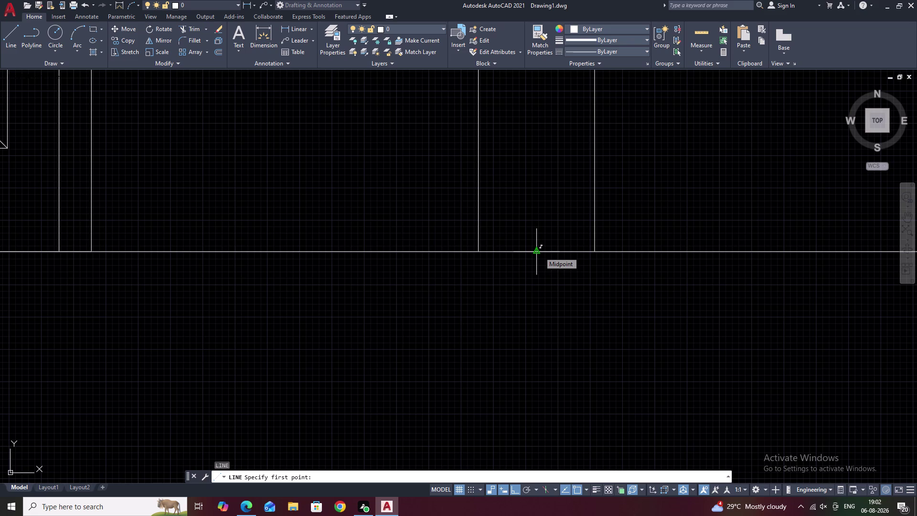
key(Escape)
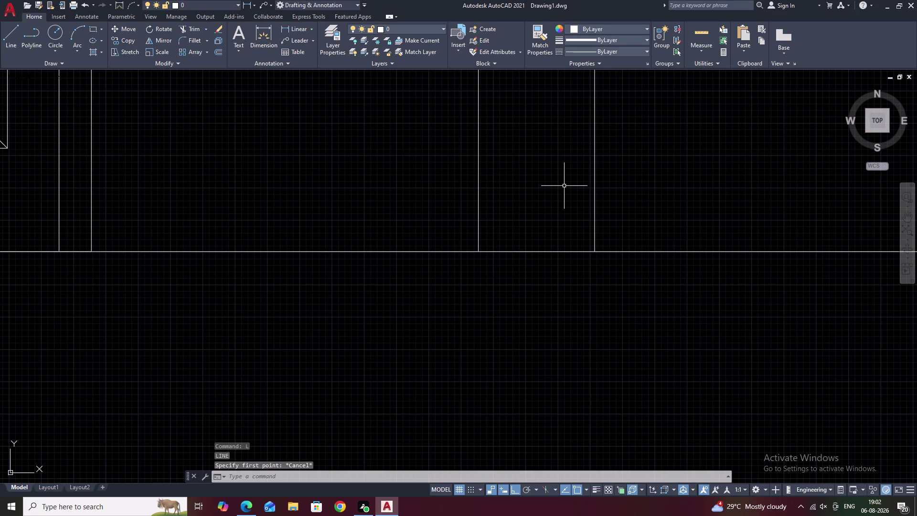
middle_drag(542, 111, 536, 287)
scroll(down, 3)
middle_drag(530, 109, 507, 372)
middle_drag(509, 170, 476, 380)
scroll(up, 3)
scroll(up, 3)
middle_drag(470, 356, 469, 515)
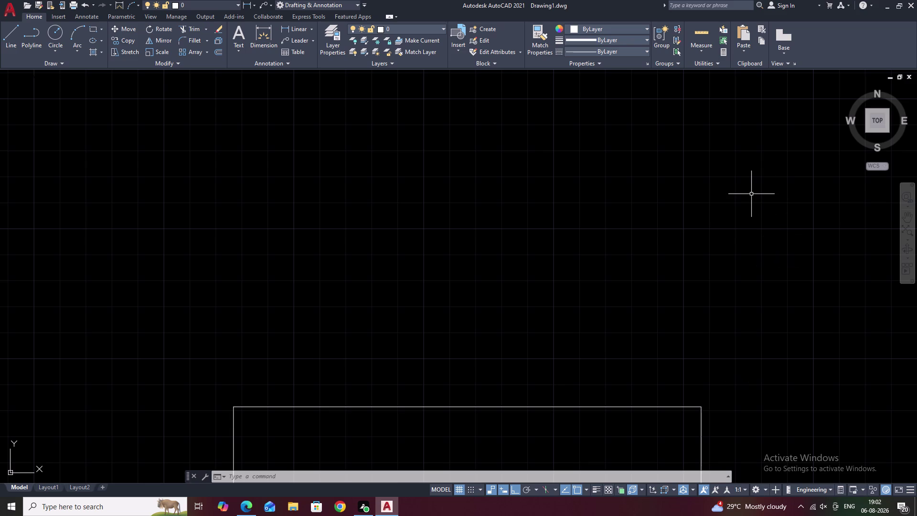
Draw two 9-unit lines straight up from the strip's top-left and top-right corners.
scroll(down, 3)
scroll(down, 3)
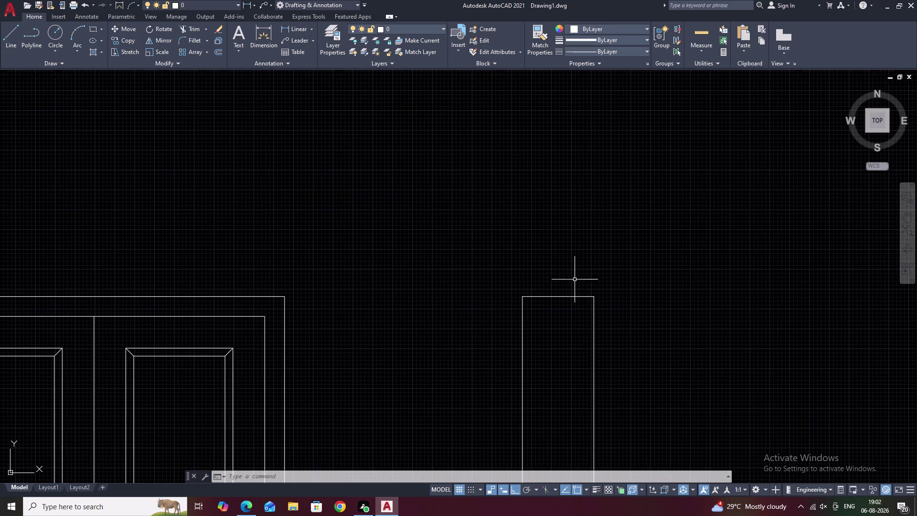
middle_drag(574, 284, 574, 267)
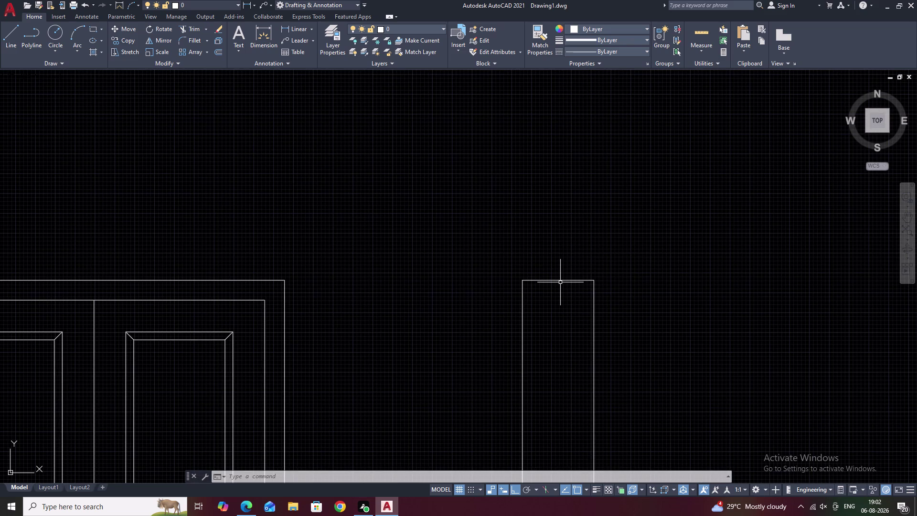
text(L)
key(space)
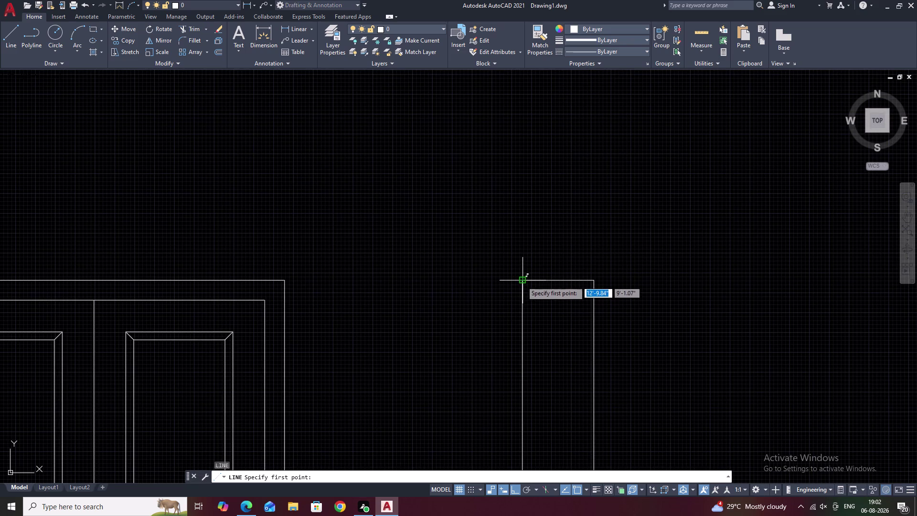
click(522, 281)
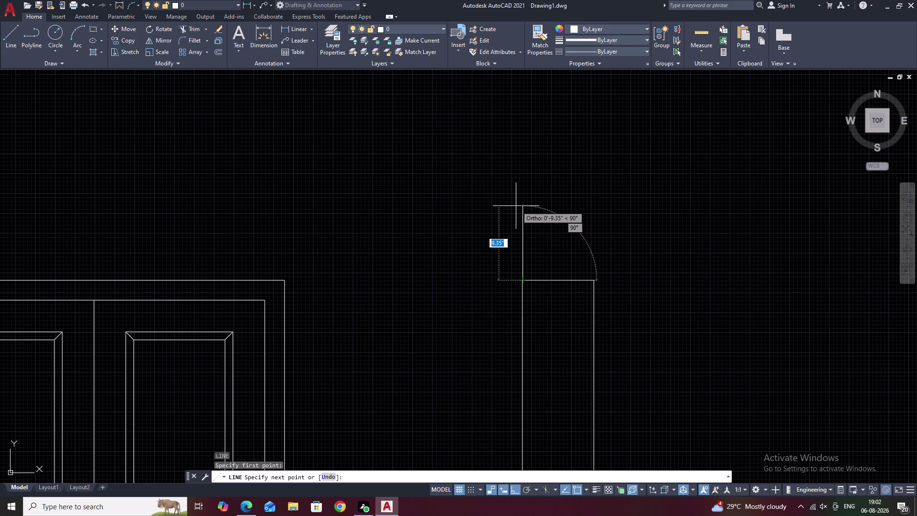
text(9)
key(space)
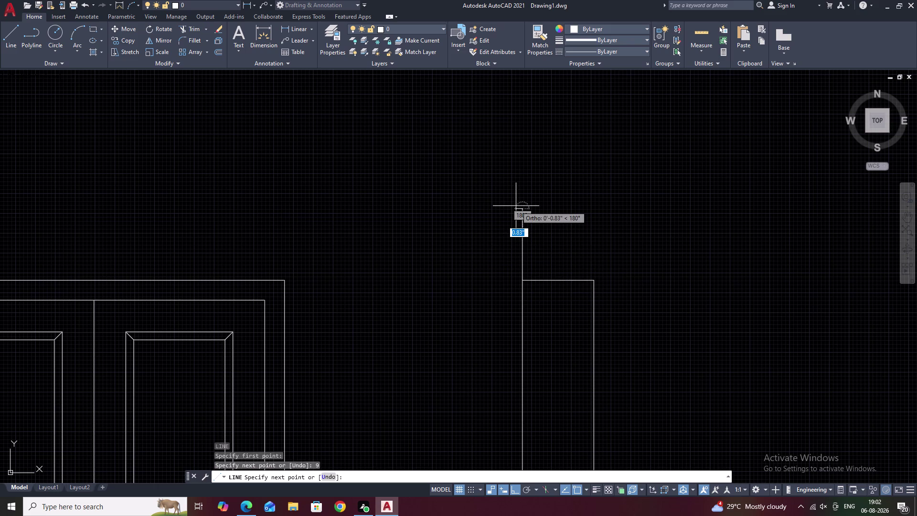
key(Escape)
key(space)
double_click(594, 278)
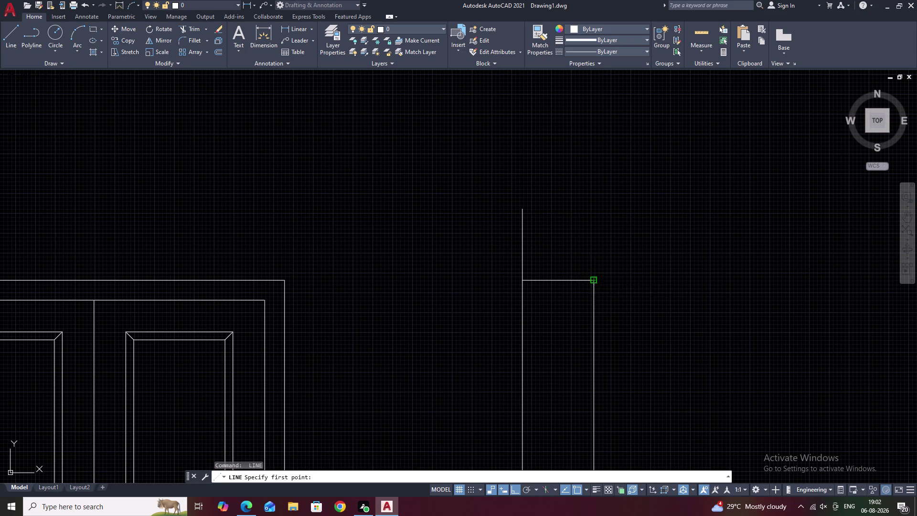
text(9)
key(space)
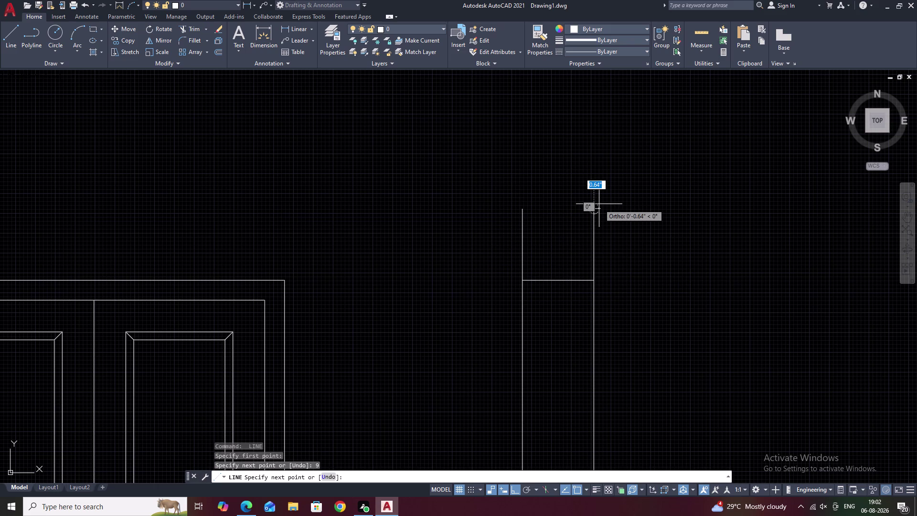
key(Escape)
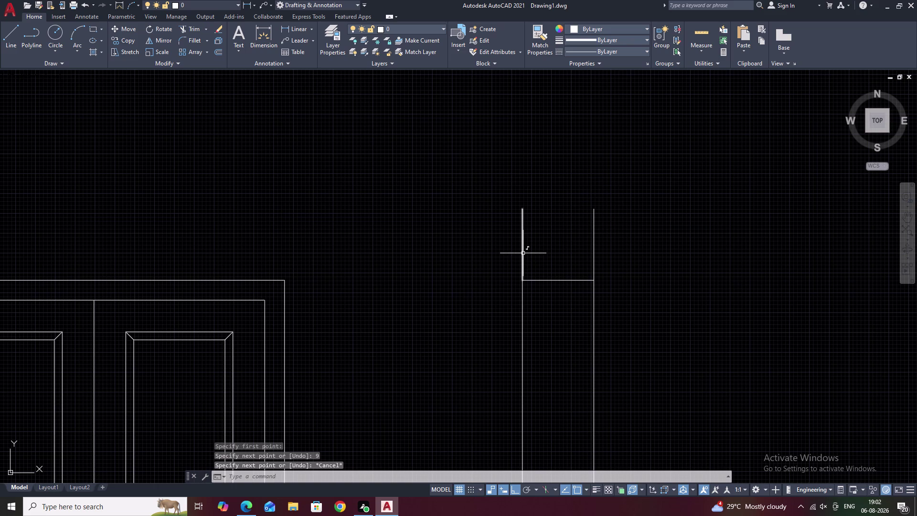
Offset the left and right upright lines 0.5 inward.
text(O)
key(space)
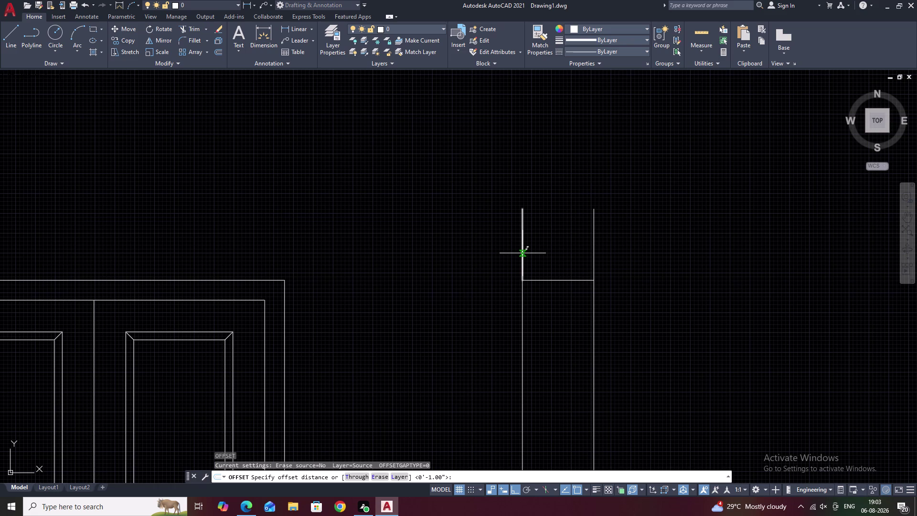
text(.2)
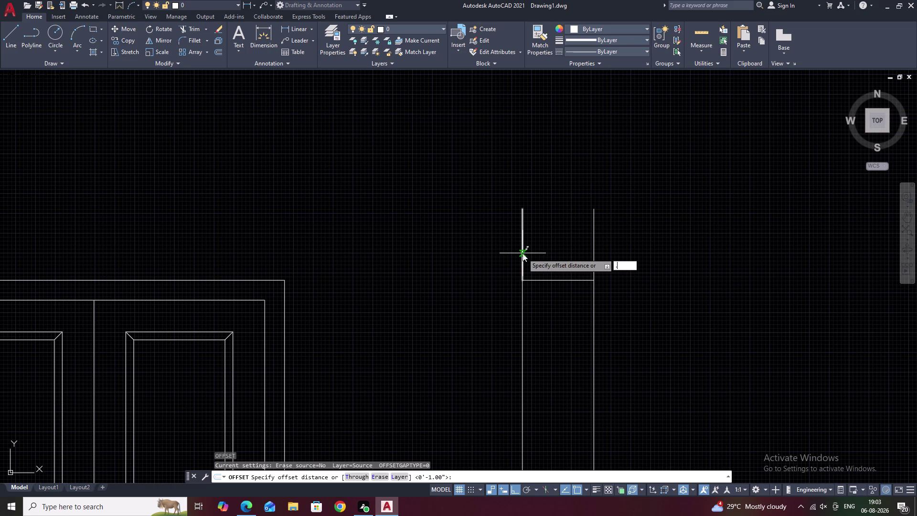
key(BackSpace)
text(5)
key(space)
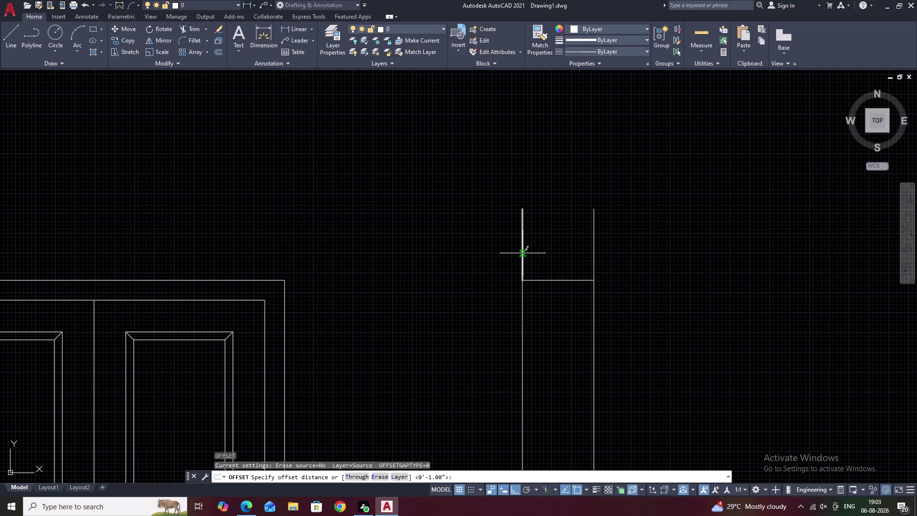
click(522, 252)
click(540, 249)
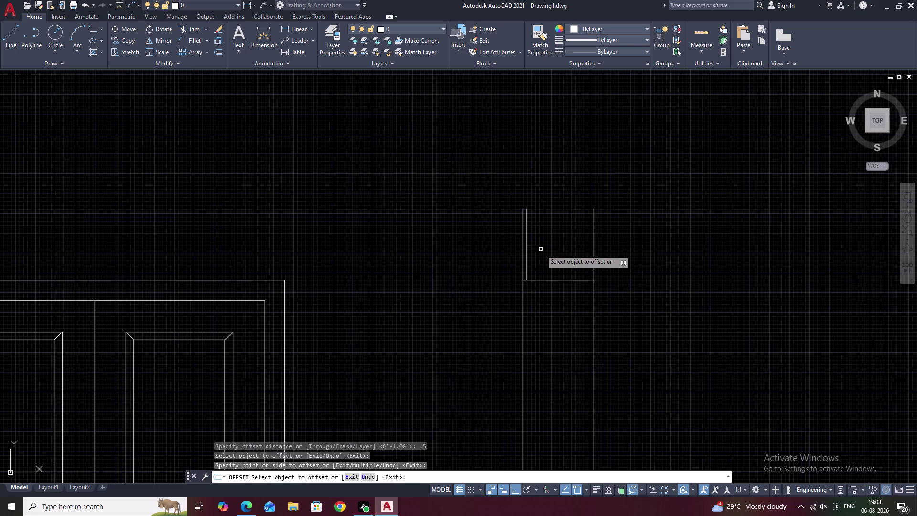
click(595, 242)
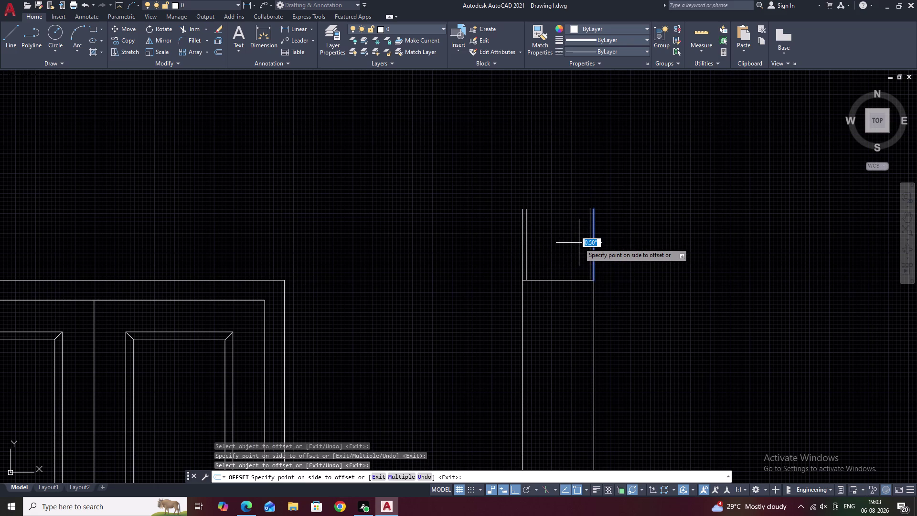
click(520, 257)
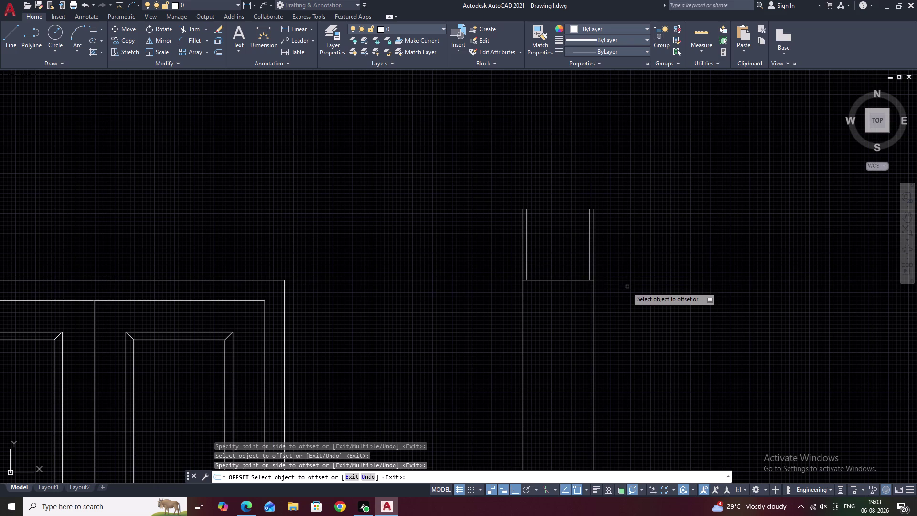
Offset the bracket's bottom line 0.5 upward.
click(576, 280)
click(575, 268)
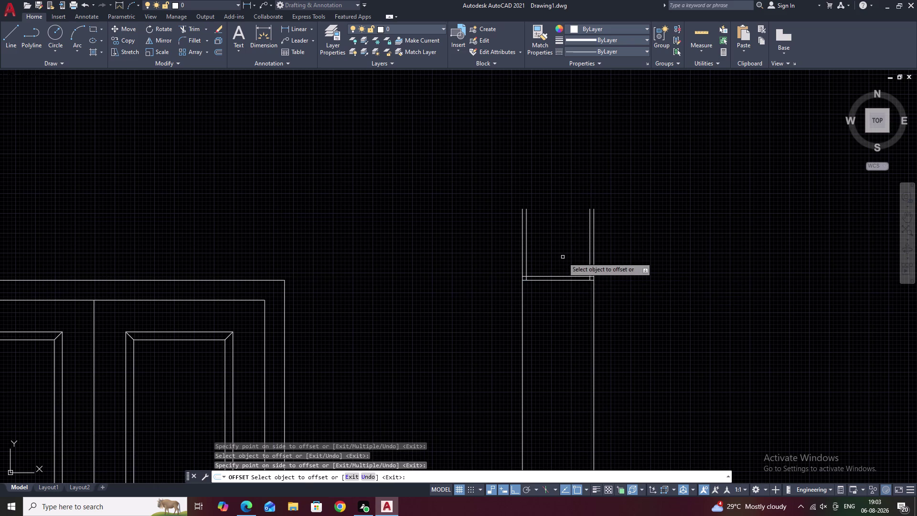
scroll(down, 3)
middle_drag(561, 255, 529, 279)
scroll(up, 3)
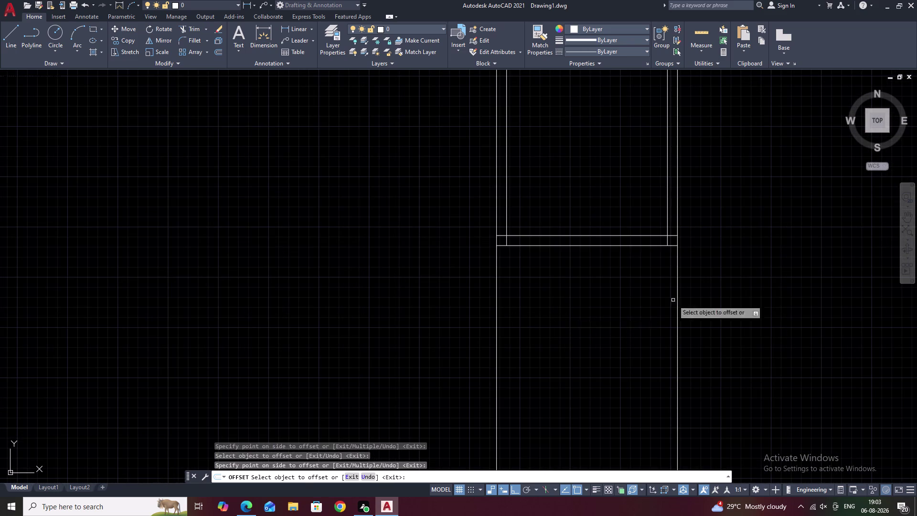
key(Escape)
Trim the overhanging line ends at the bracket's left inner corner.
text(TR)
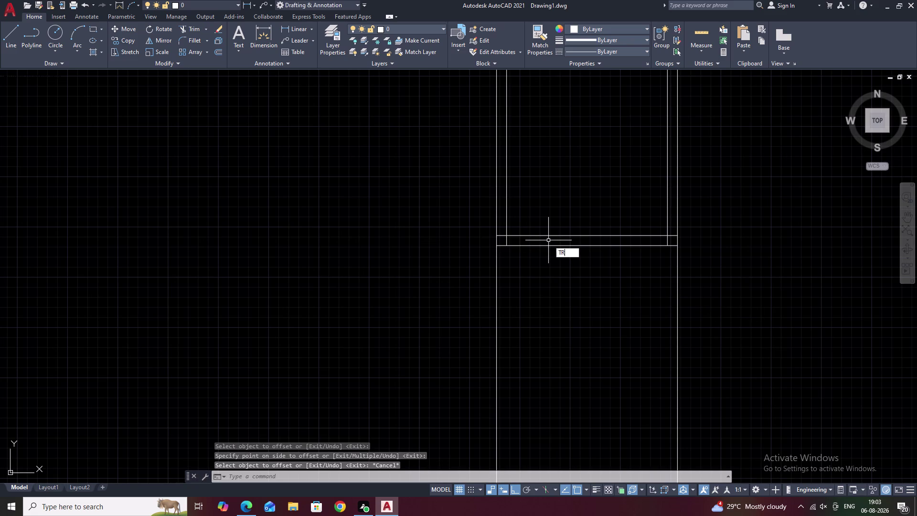
key(space)
scroll(up, 3)
click(476, 210)
drag(476, 210, 482, 237)
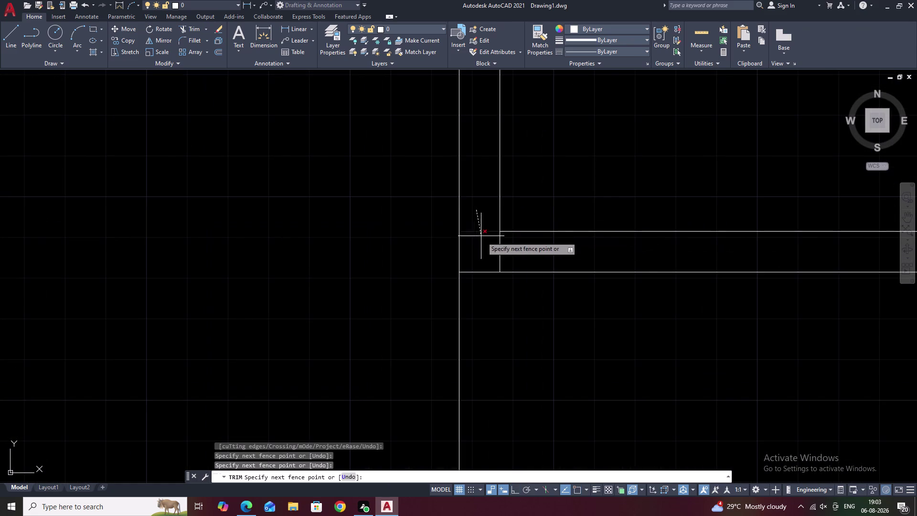
drag(481, 236, 488, 247)
click(502, 251)
right_click(505, 252)
scroll(down, 3)
key(Escape)
Trim the overhanging line ends at the bracket's right inner corner.
scroll(down, 3)
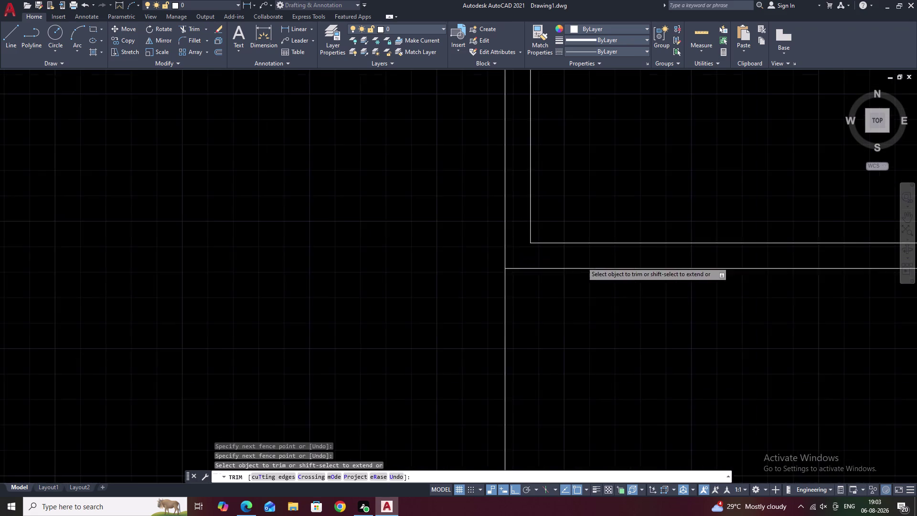
middle_drag(595, 259, 443, 266)
scroll(up, 3)
drag(570, 258, 563, 281)
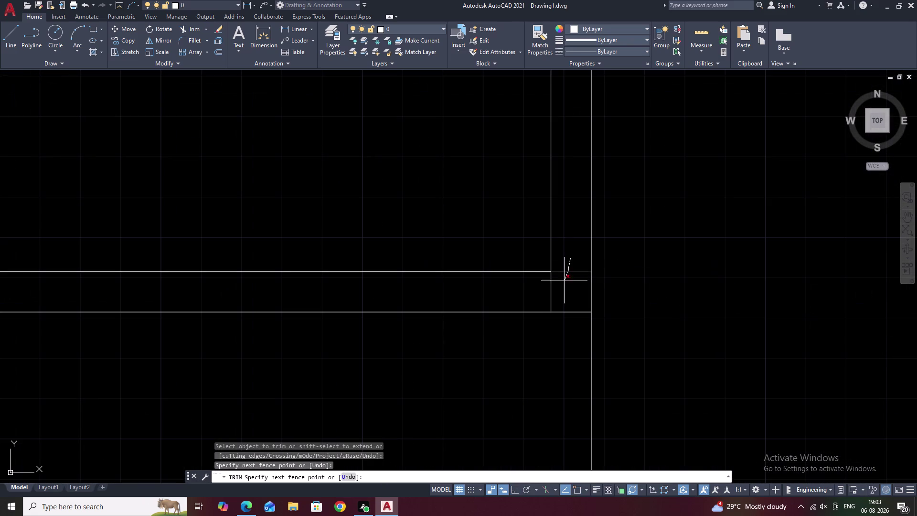
drag(564, 281, 541, 293)
scroll(down, 3)
middle_drag(493, 287, 526, 297)
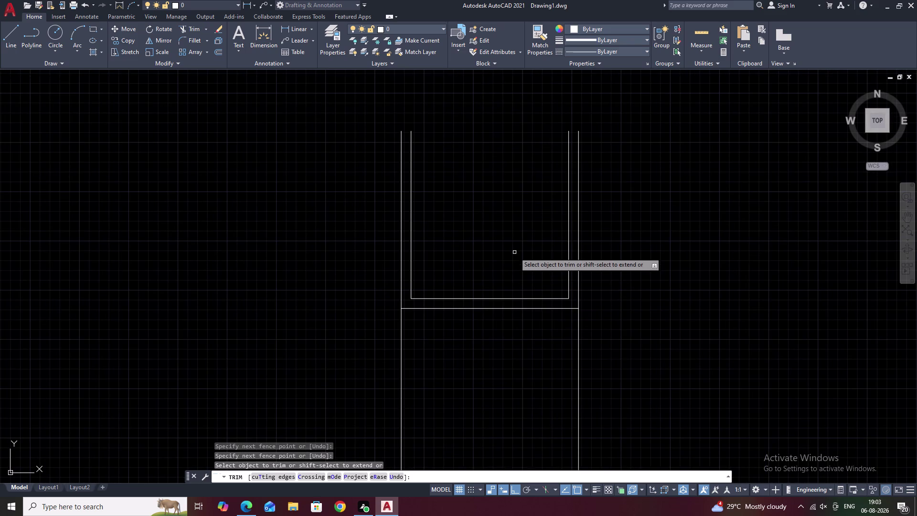
key(Escape)
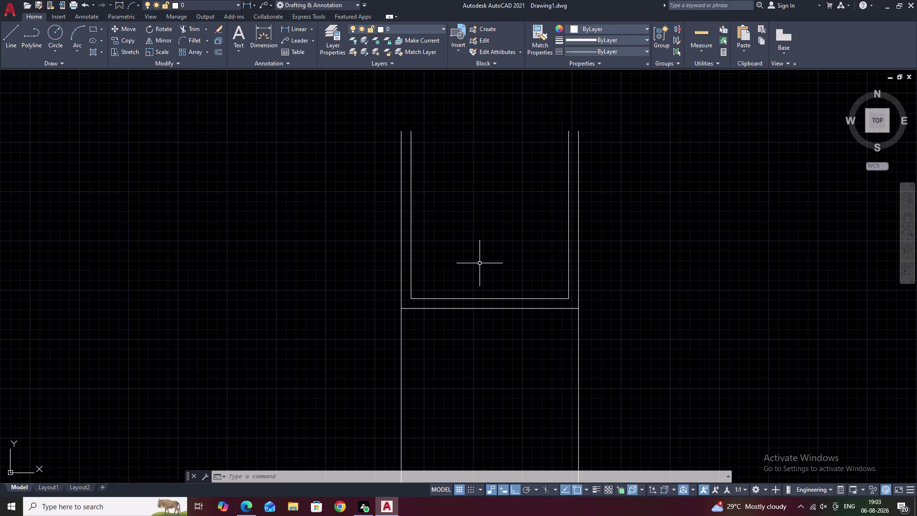
middle_drag(549, 235, 424, 245)
middle_drag(424, 244, 329, 246)
text(RE)
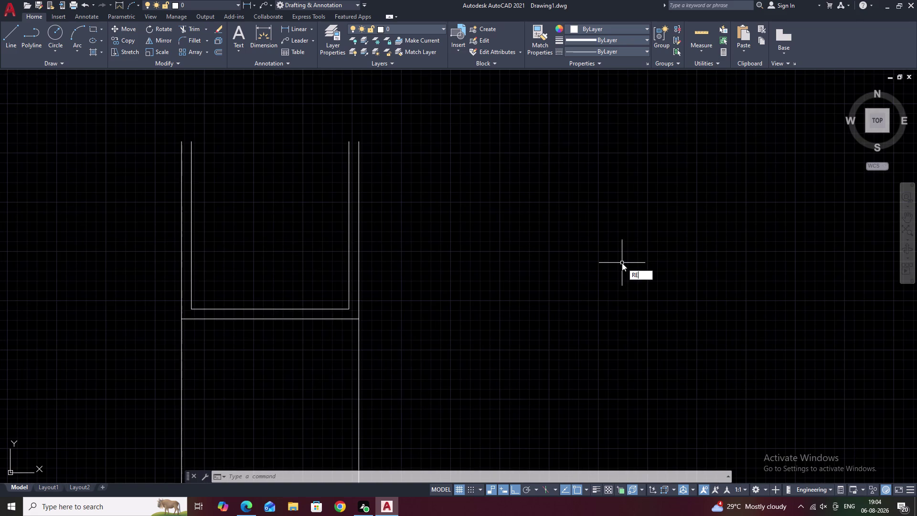
text(C)
key(space)
click(570, 225)
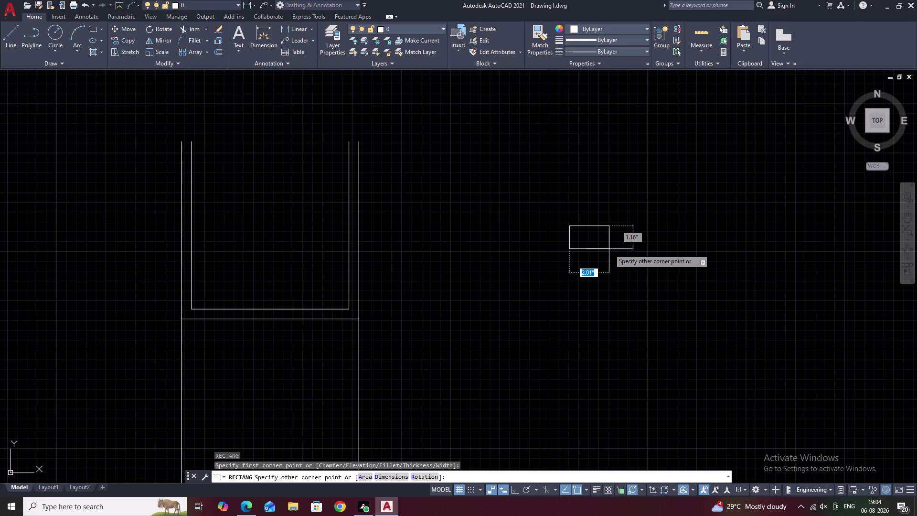
text(D)
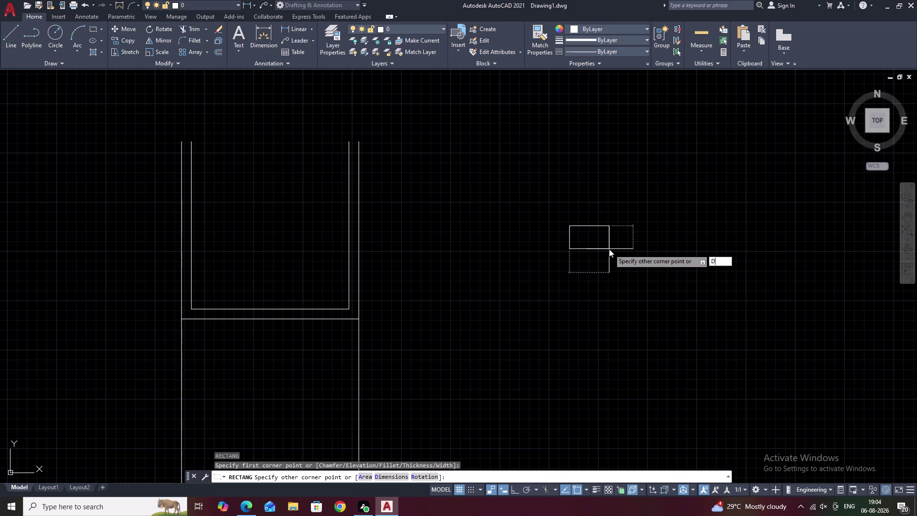
key(space)
text(9)
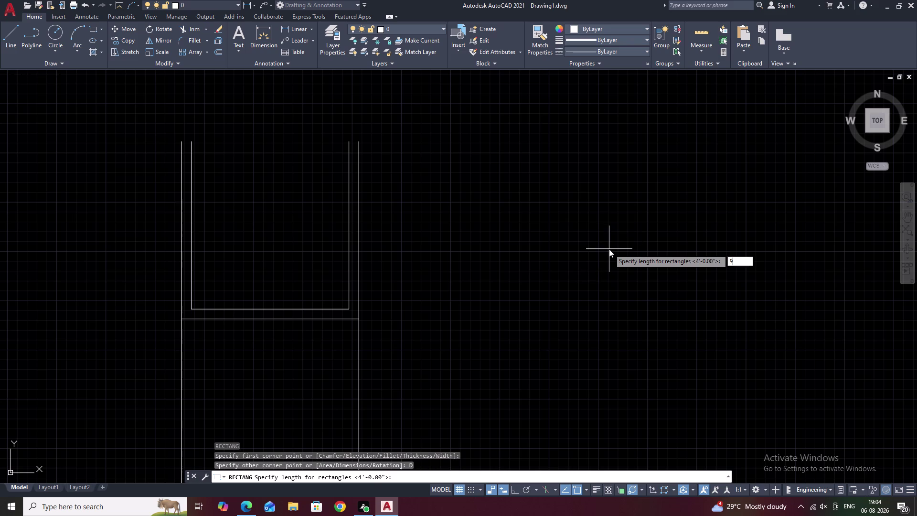
key(space)
text(6)
key(space)
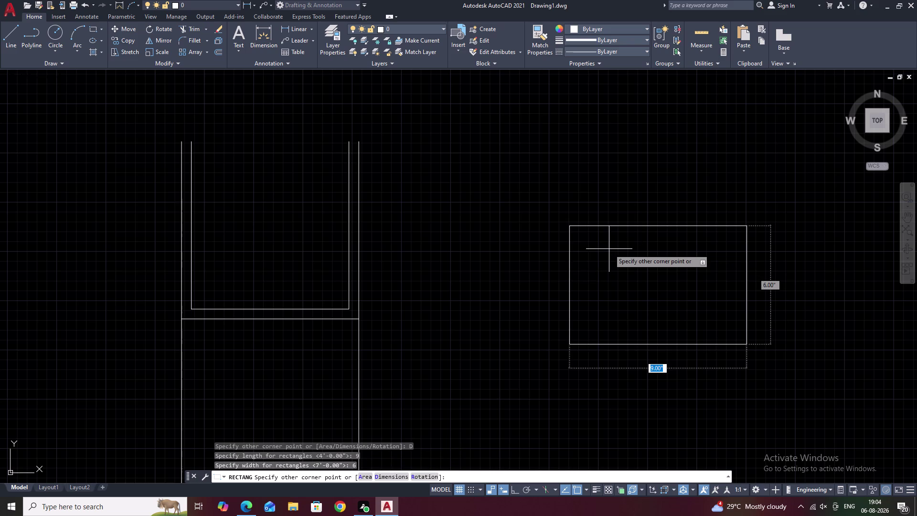
click(649, 292)
scroll(down, 3)
middle_drag(659, 283, 530, 279)
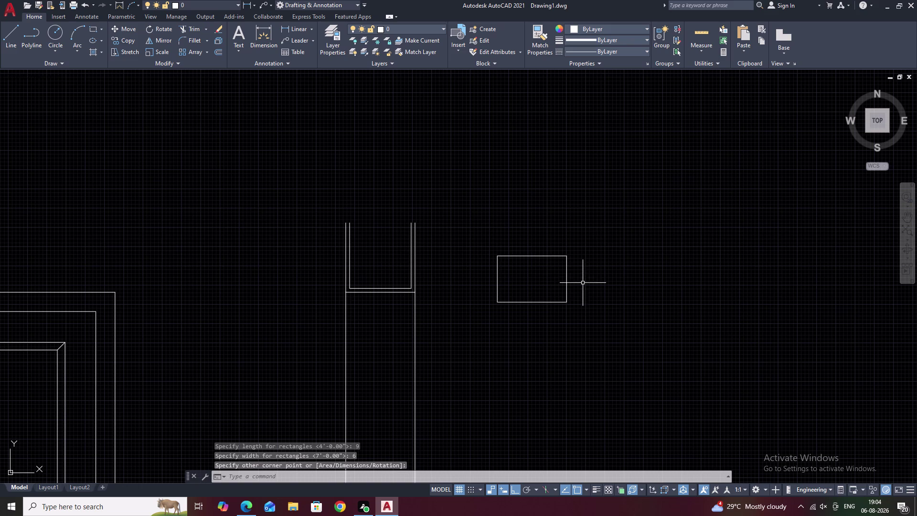
click(578, 255)
drag(569, 247, 459, 280)
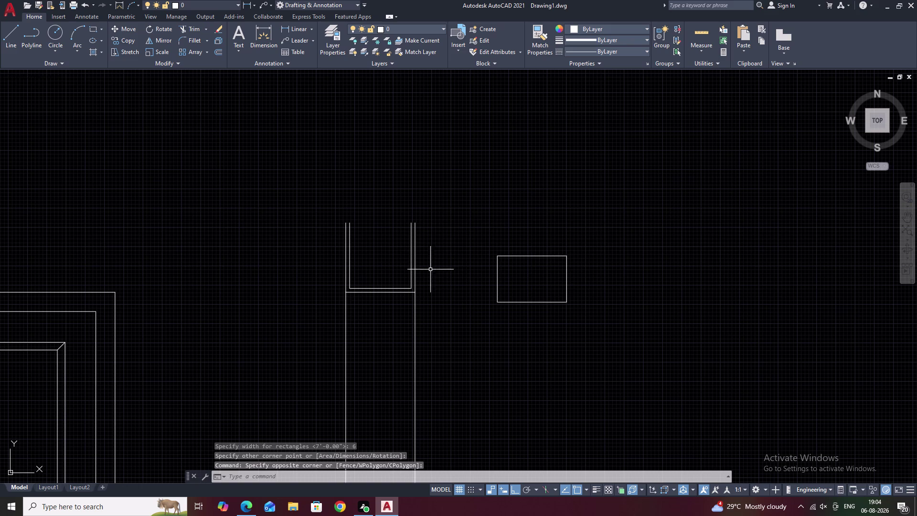
drag(543, 248, 536, 332)
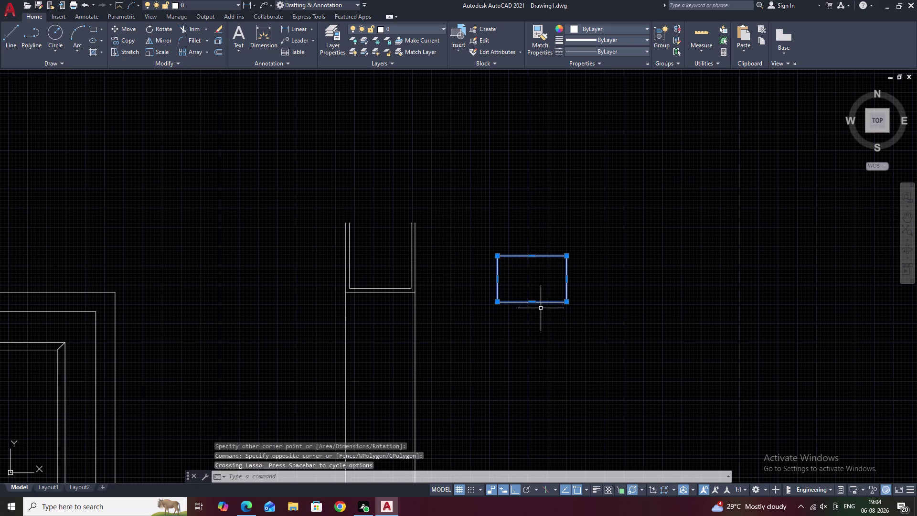
text(E)
key(space)
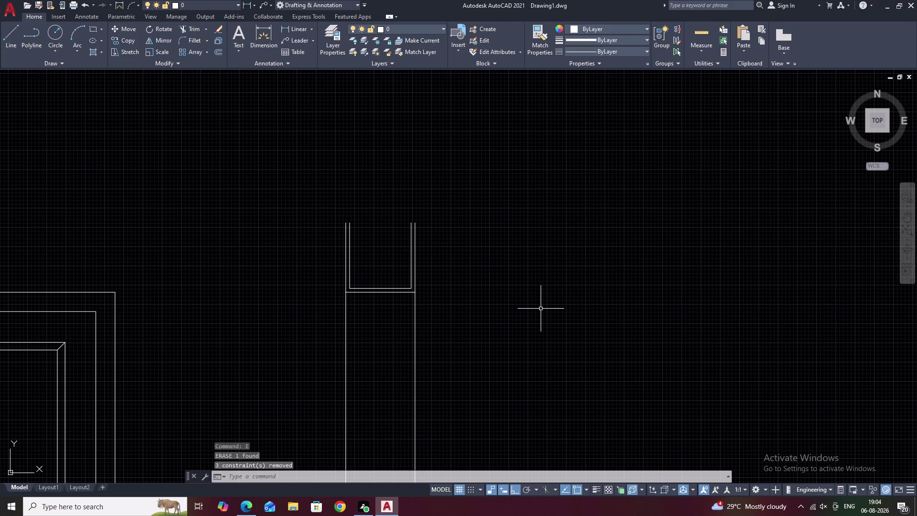
text(RE)
text(C)
key(space)
click(509, 271)
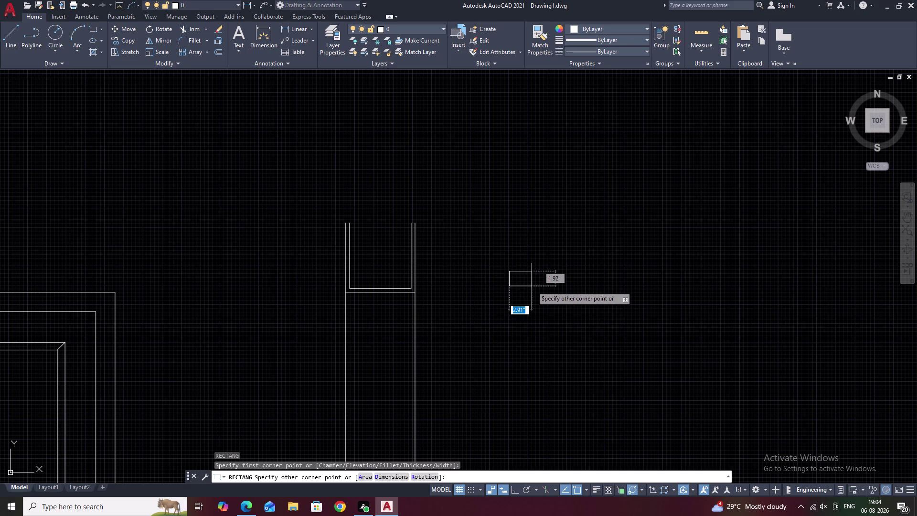
key(6)
key(BackSpace)
text(D)
key(space)
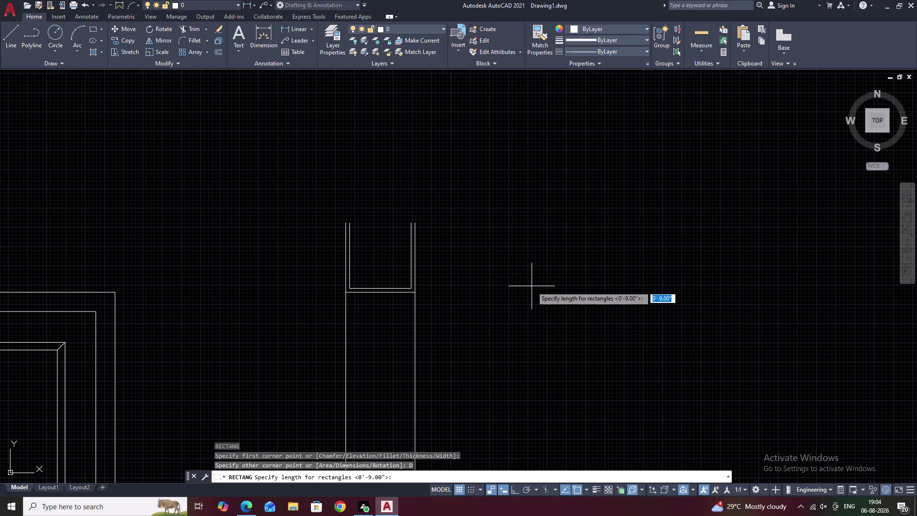
text(6)
key(space)
key(6)
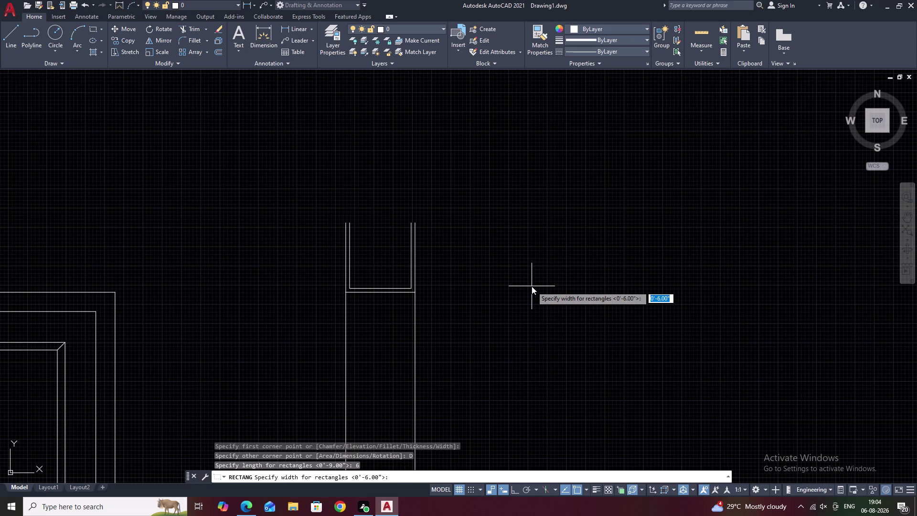
key(BackSpace)
text(9)
key(space)
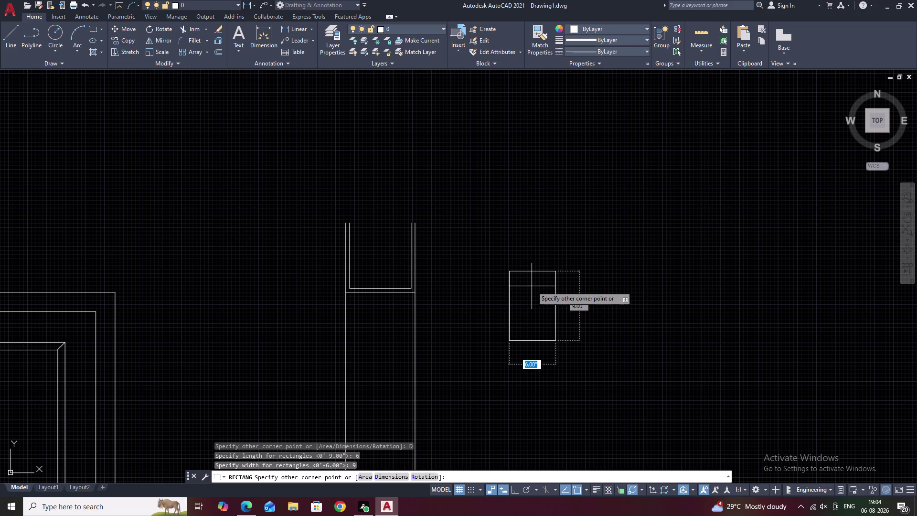
key(Escape)
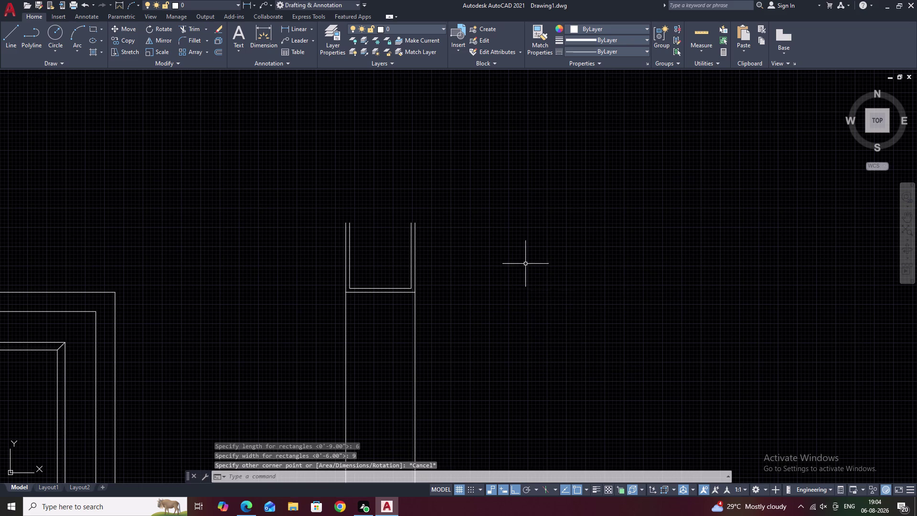
scroll(up, 3)
middle_drag(377, 284, 395, 214)
scroll(up, 3)
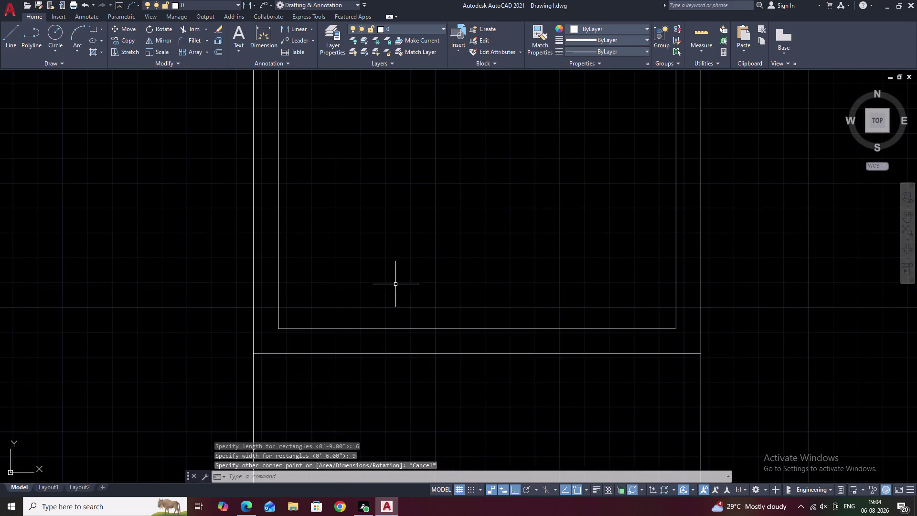
middle_drag(395, 284, 399, 230)
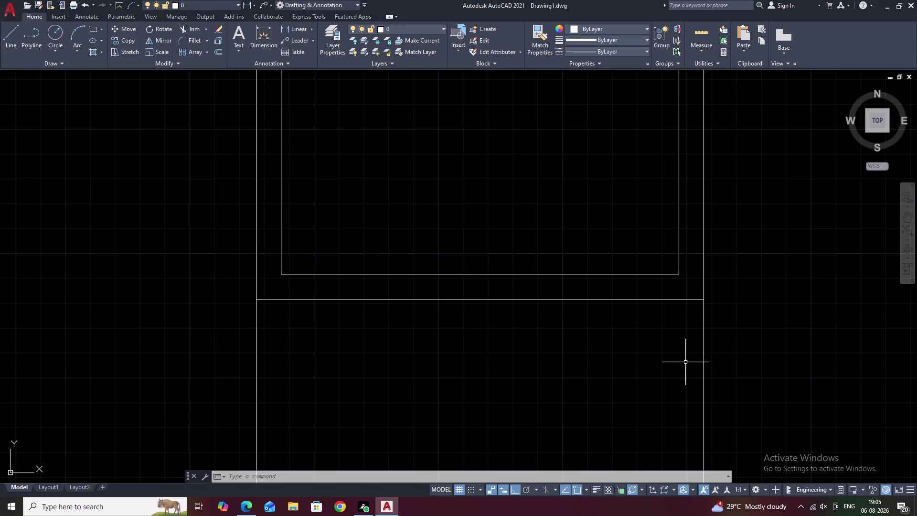
scroll(down, 3)
middle_drag(673, 390, 664, 292)
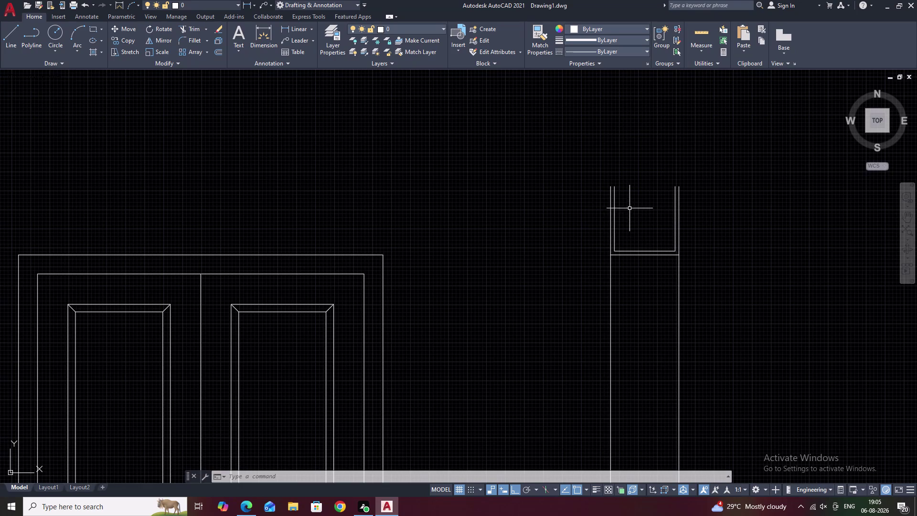
Draw a 6 by 9 rectangle right of the bracket.
middle_drag(630, 209, 468, 208)
middle_drag(611, 213, 544, 204)
key(Escape)
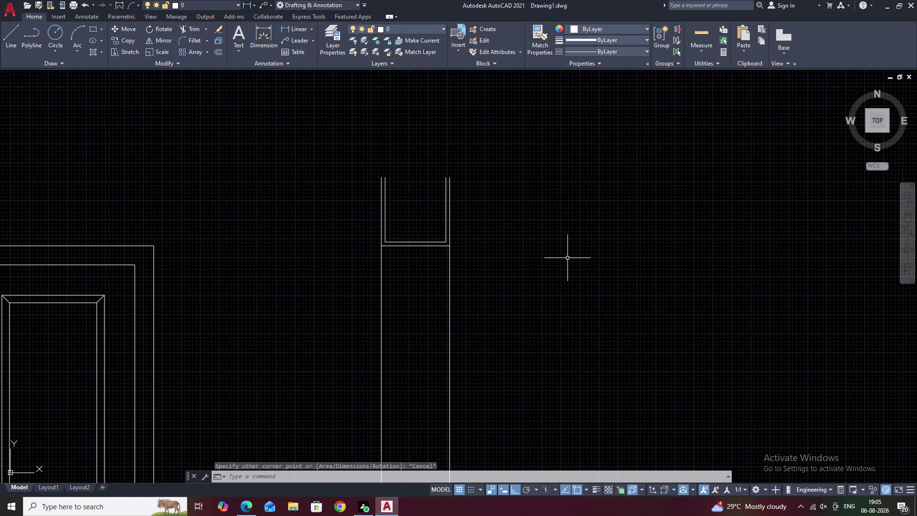
text(REC)
key(space)
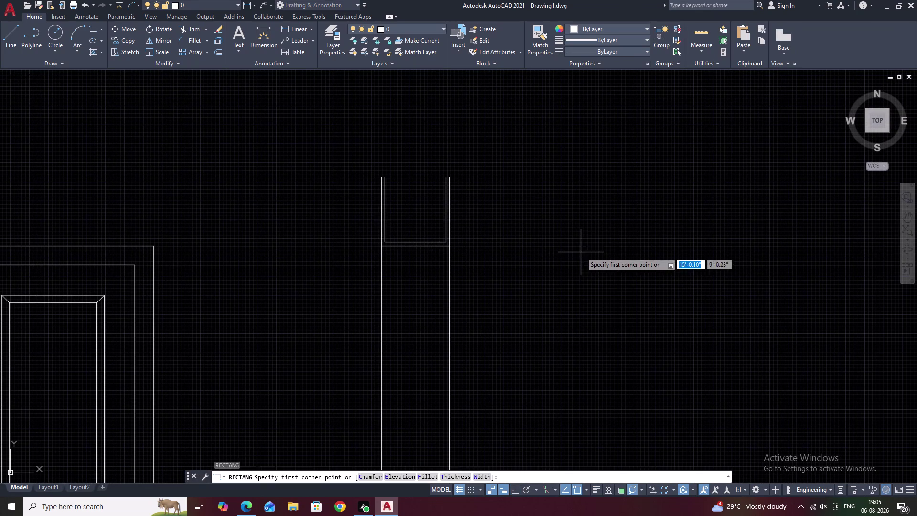
click(581, 252)
text(D)
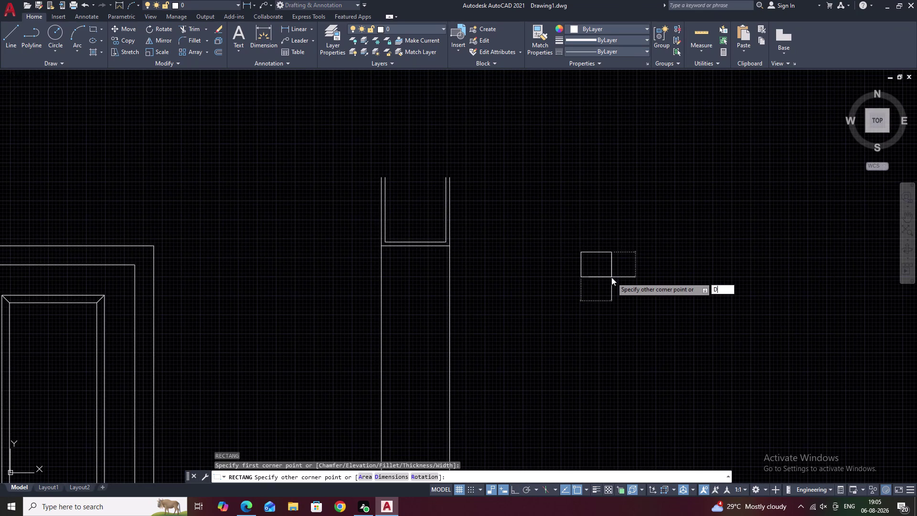
key(space)
key(space)
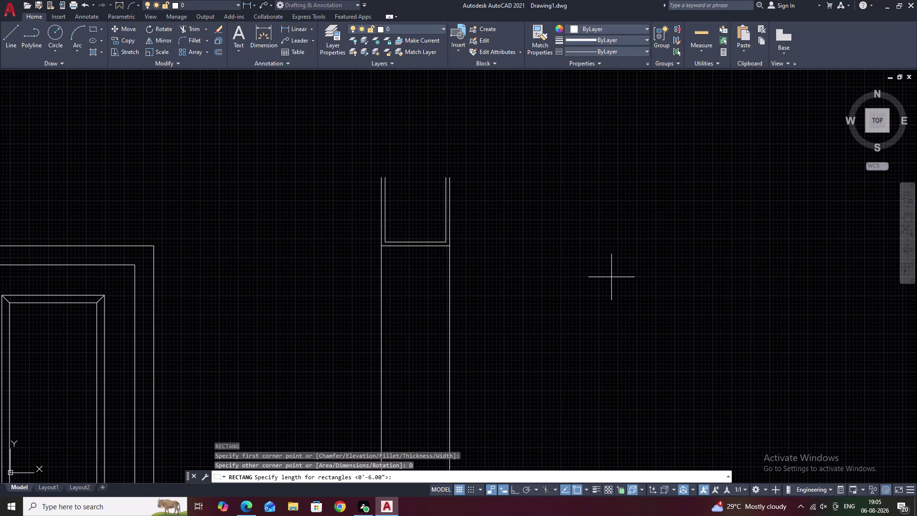
key(space)
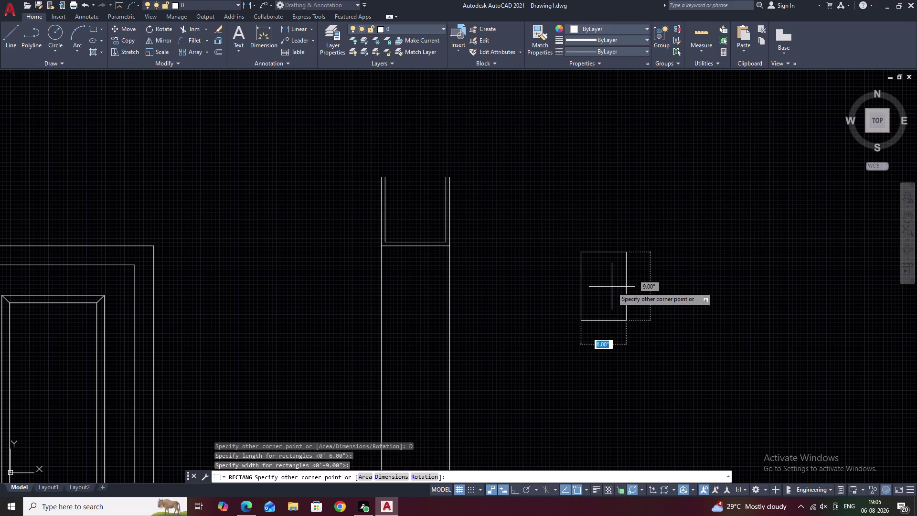
click(612, 300)
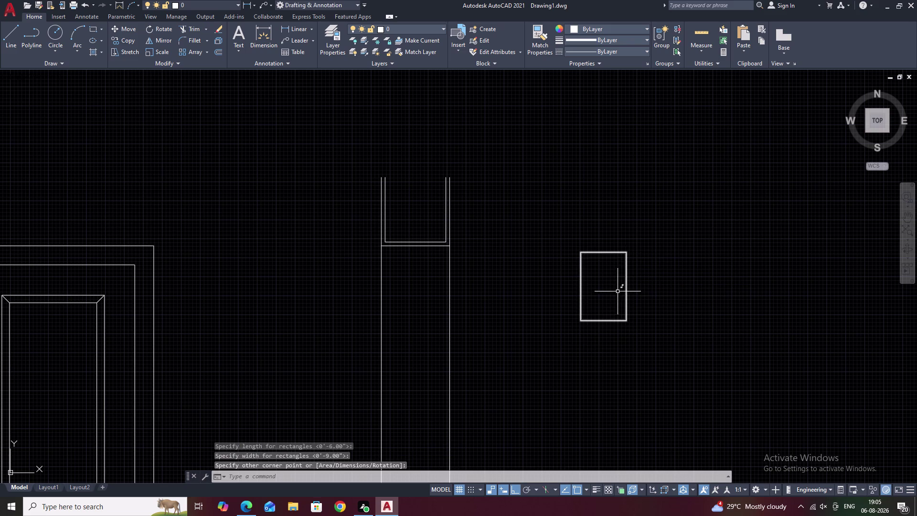
Lasso-select the stray rectangle and erase it with E.
middle_drag(621, 326, 491, 284)
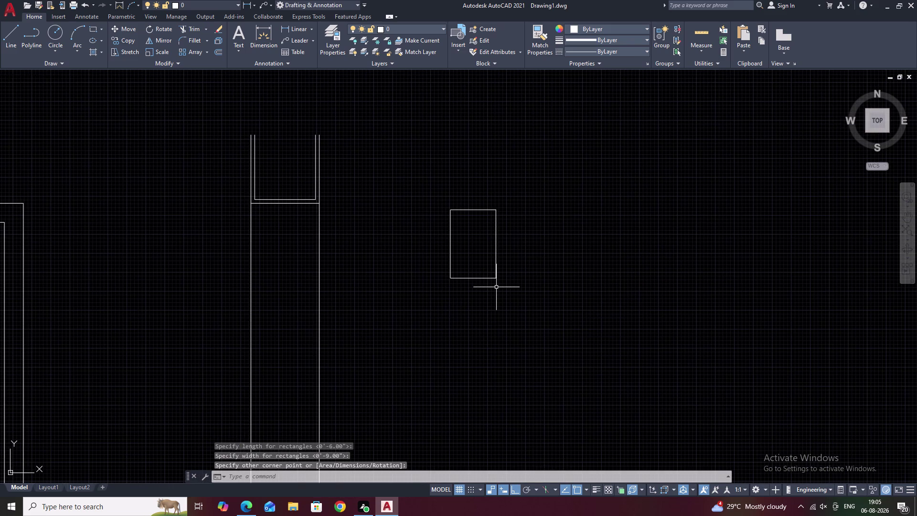
drag(513, 198, 456, 305)
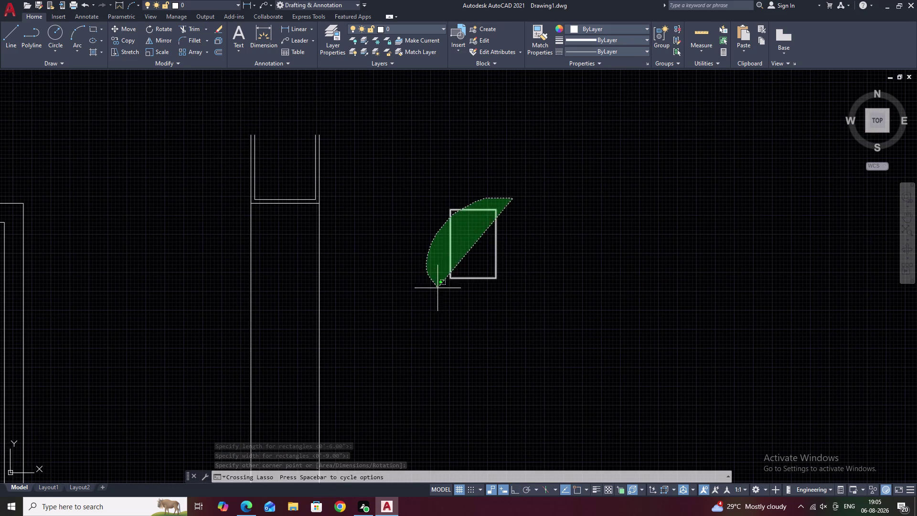
drag(456, 305, 535, 339)
text(E)
key(space)
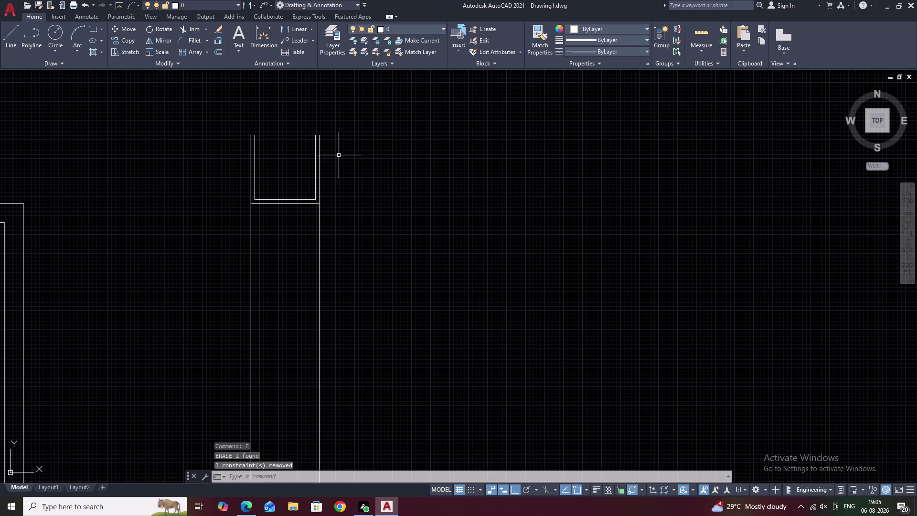
middle_drag(325, 162, 437, 211)
scroll(up, 3)
middle_drag(427, 233, 457, 204)
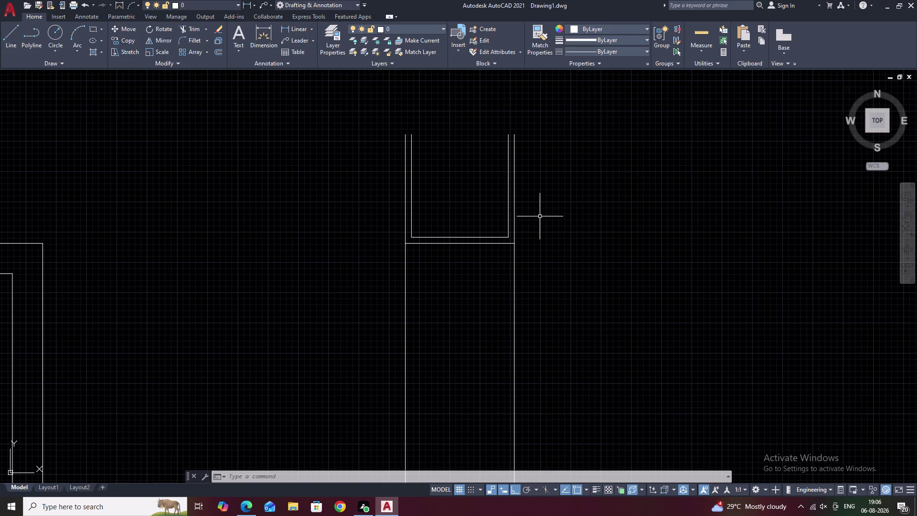
Draw a rectangle with length 5 and width 2.5 using the Dimensions option.
scroll(up, 3)
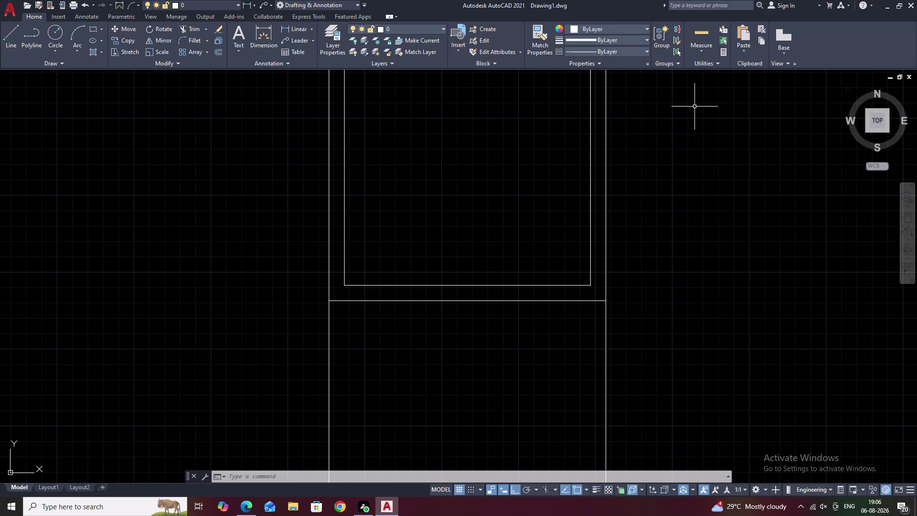
text(RE)
text(C)
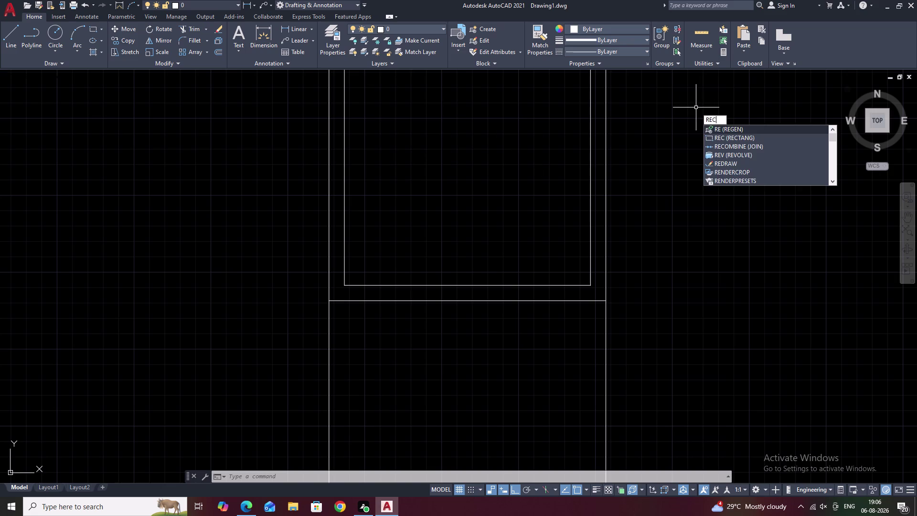
key(space)
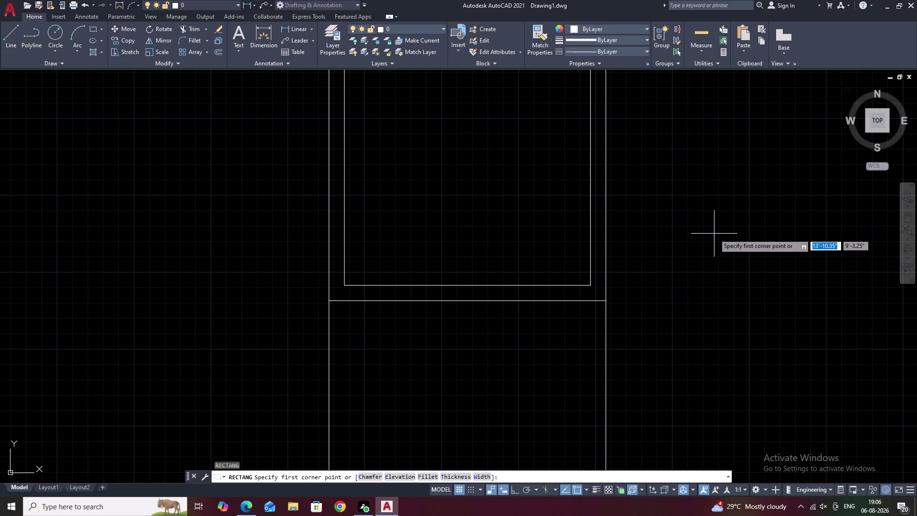
click(714, 234)
text(F)
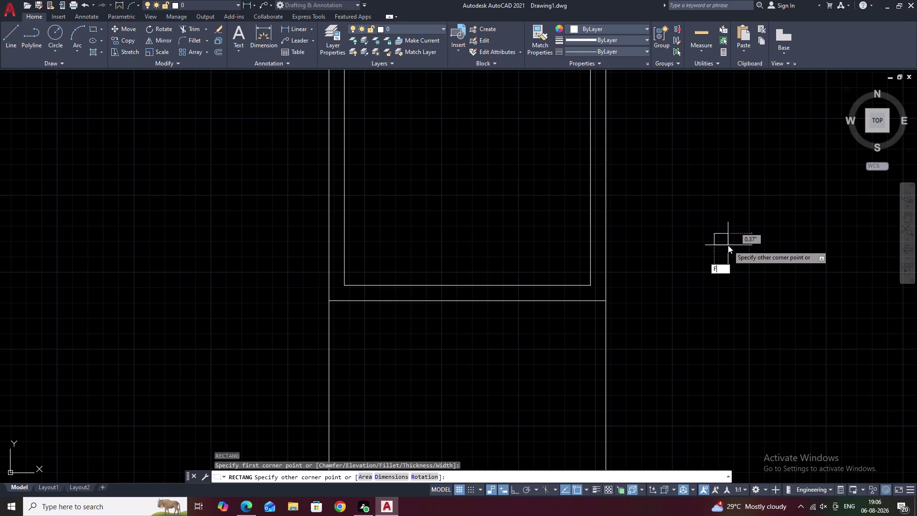
key(space)
key(BackSpace)
text(D)
key(space)
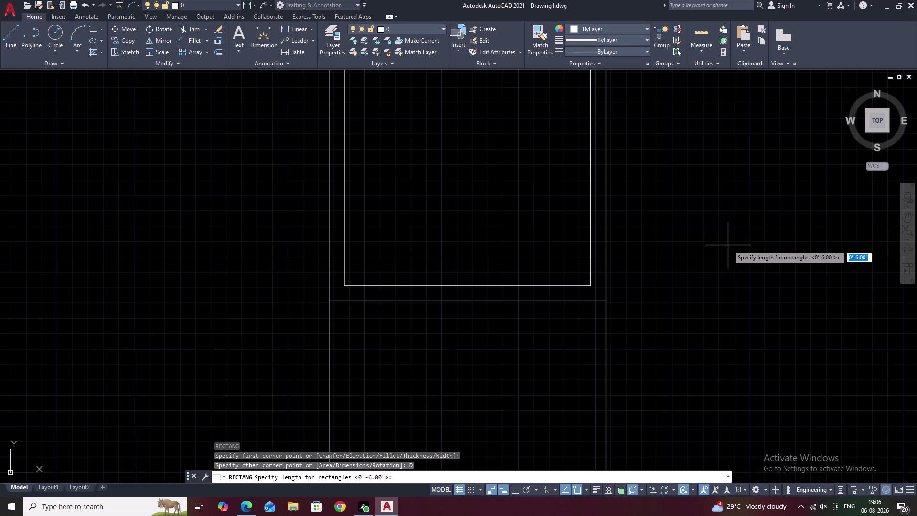
text(5)
key(space)
text(2.5)
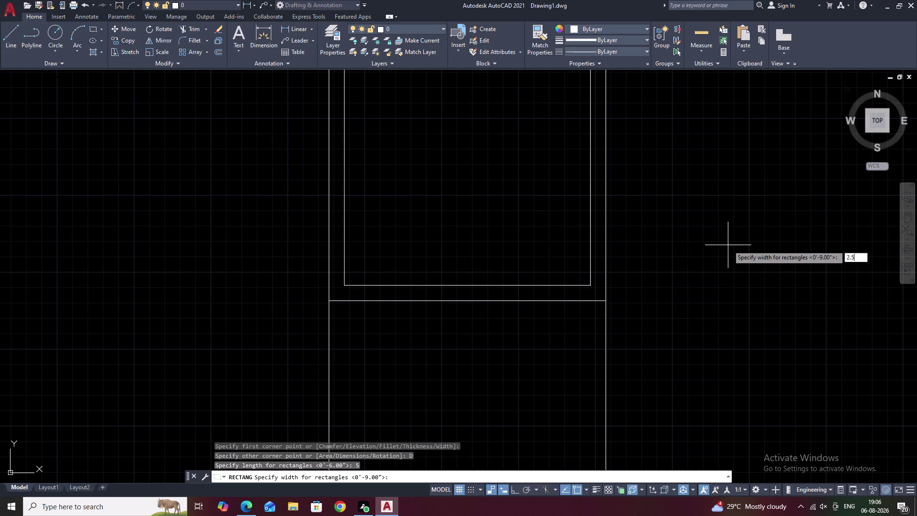
key(space)
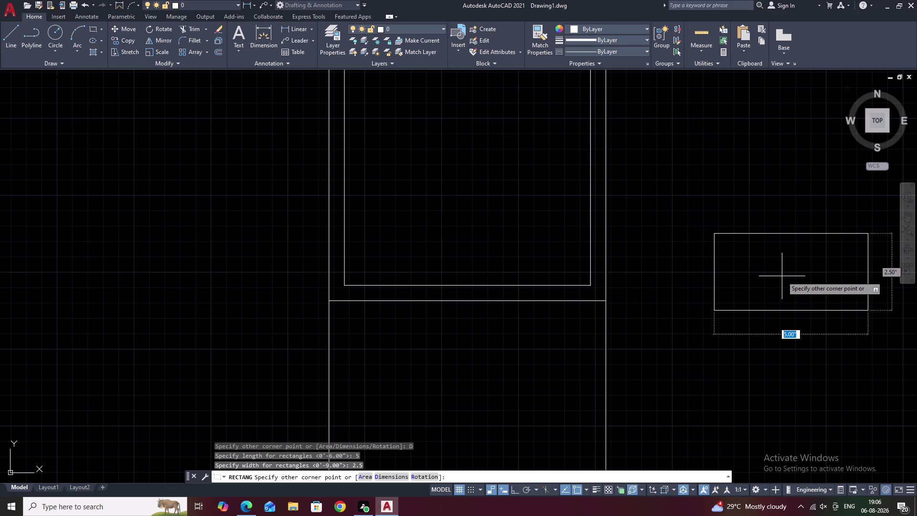
click(771, 277)
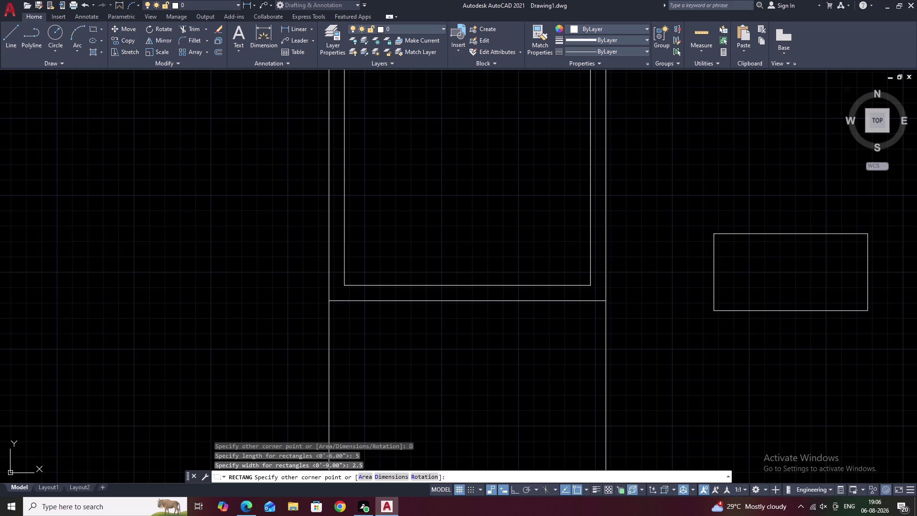
Select the new 5 by 2.5 rectangle.
scroll(down, 3)
drag(841, 246, 722, 295)
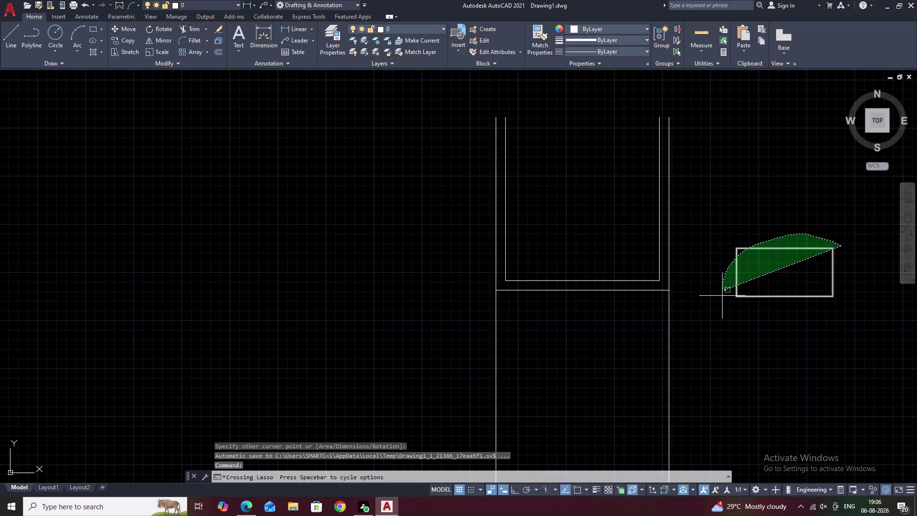
drag(722, 295, 738, 326)
Move the 5 by 2.5 rectangle, Ortho off, onto the strip's horizontal line.
text(M)
key(space)
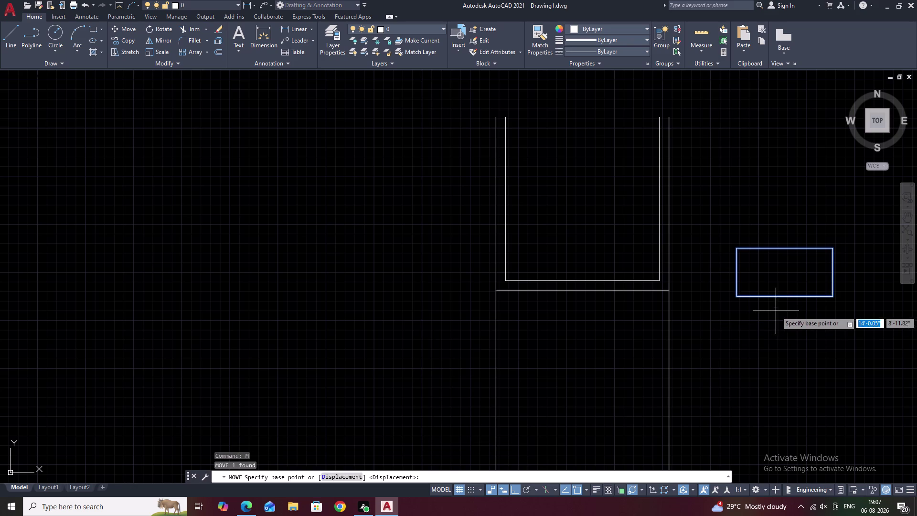
double_click(785, 273)
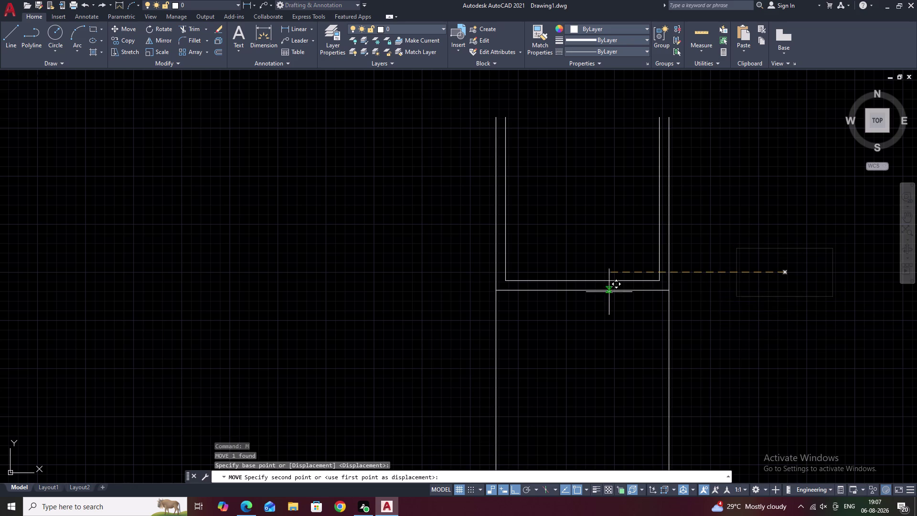
key(F8)
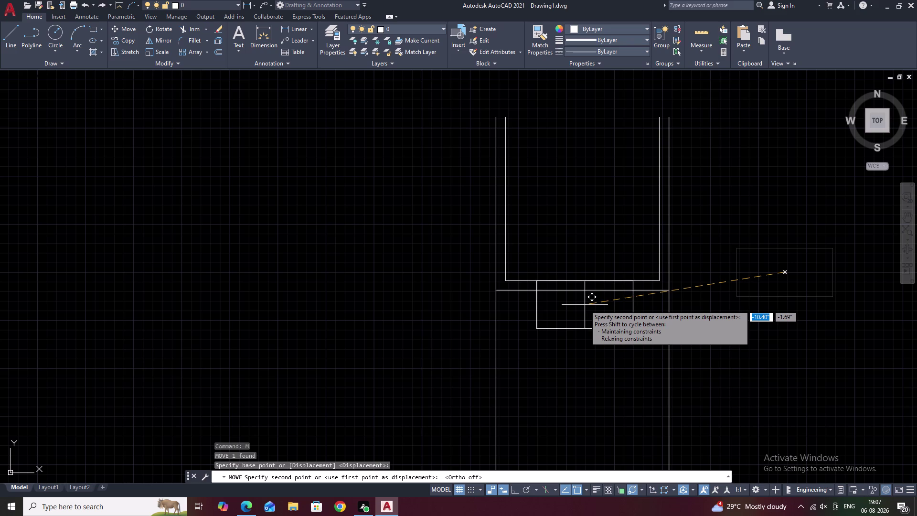
click(585, 305)
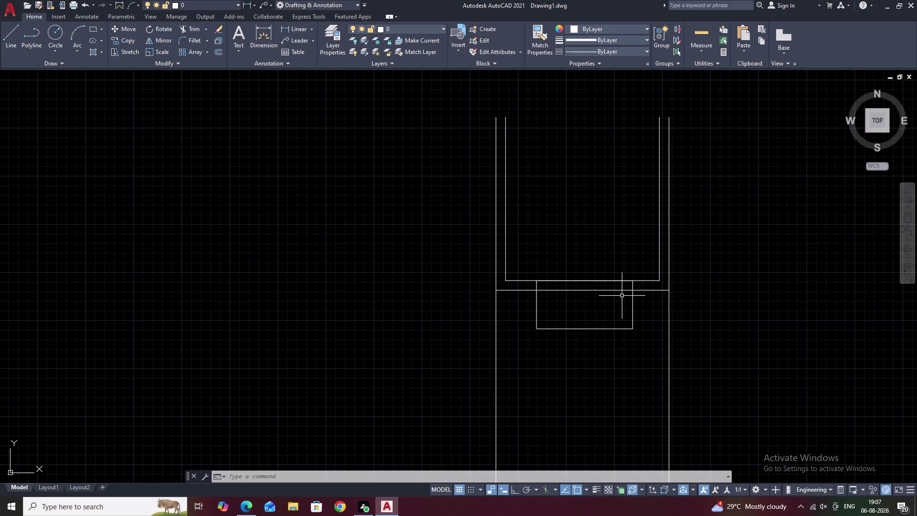
scroll(up, 3)
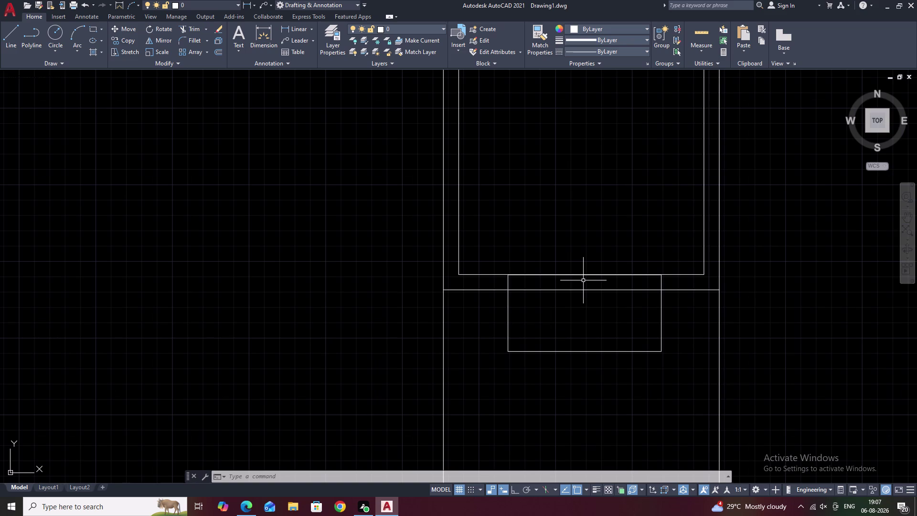
Trim the crossbar piece inside the 5-by-2.5 rectangle using TR.
text(TR)
key(space)
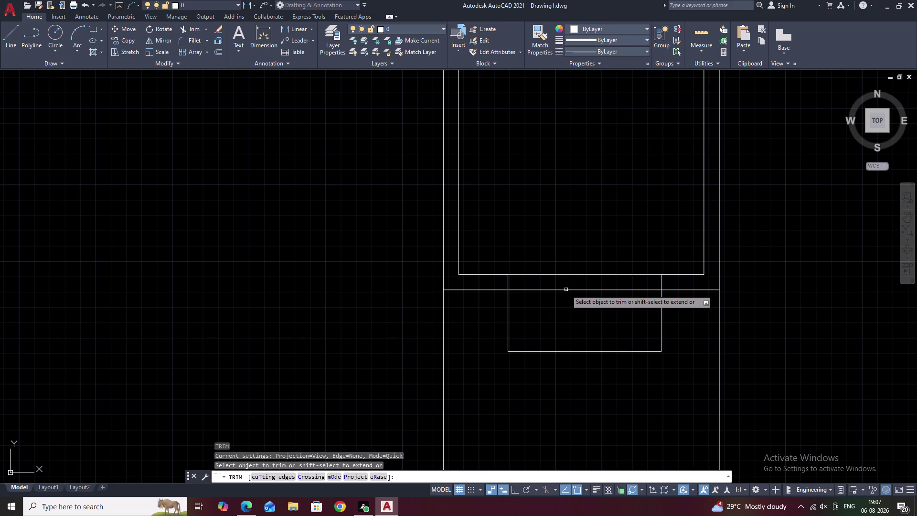
click(566, 290)
scroll(down, 3)
key(Escape)
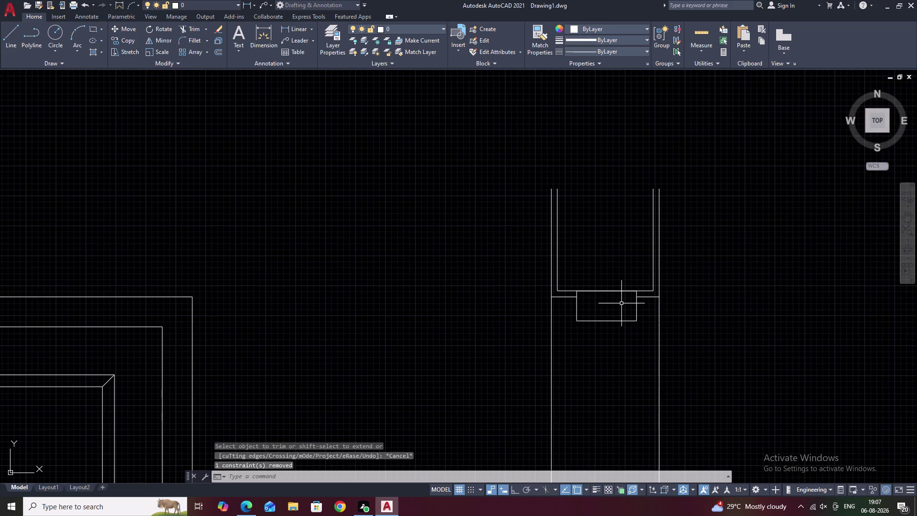
middle_drag(618, 296, 621, 231)
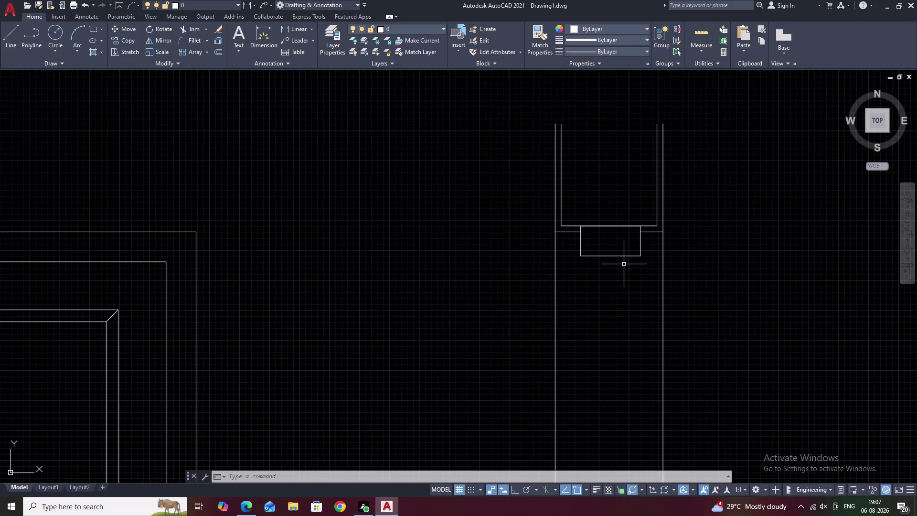
Start another rectangle and place its first corner right of the frame.
text(REC)
key(space)
double_click(730, 284)
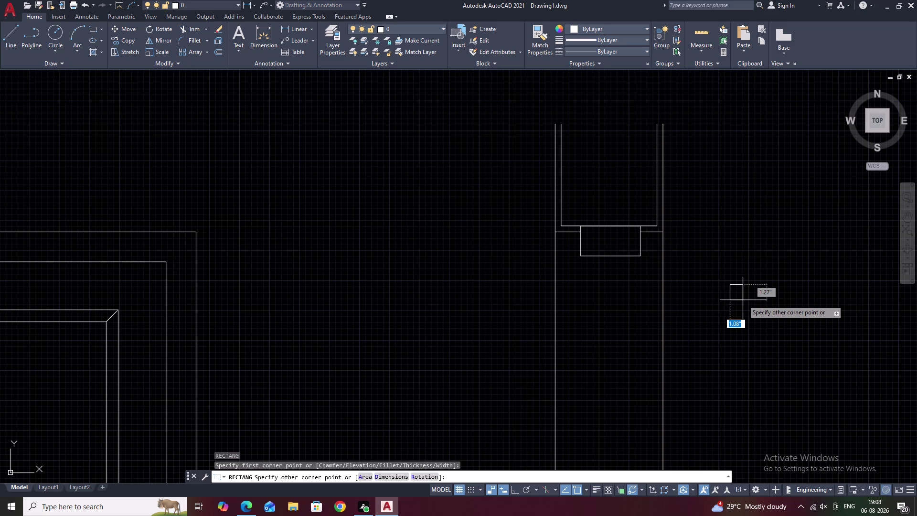
Size the rectangle at length 1.5 and width 4, placed upright.
text(1.5)
key(BackSpace)
key(BackSpace)
key(BackSpace)
key(d)
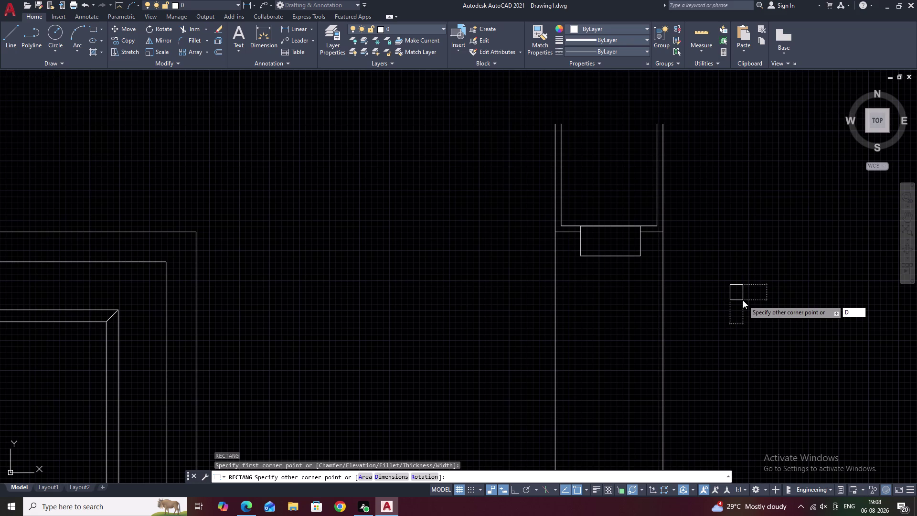
key(space)
text(1.)
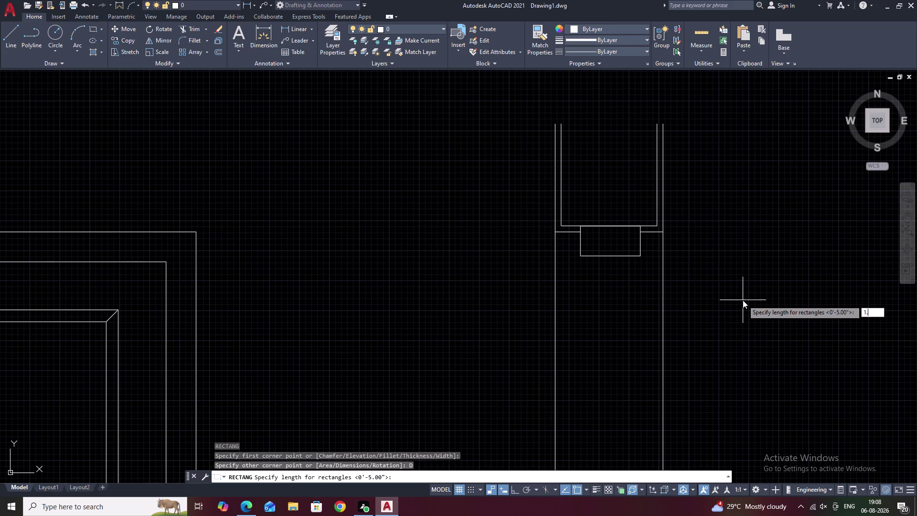
text(5)
key(space)
text(4)
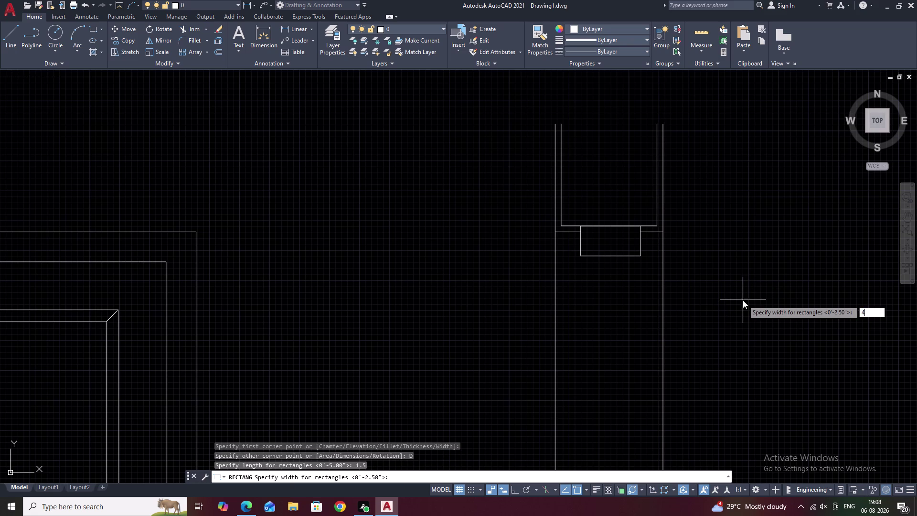
key(space)
click(743, 300)
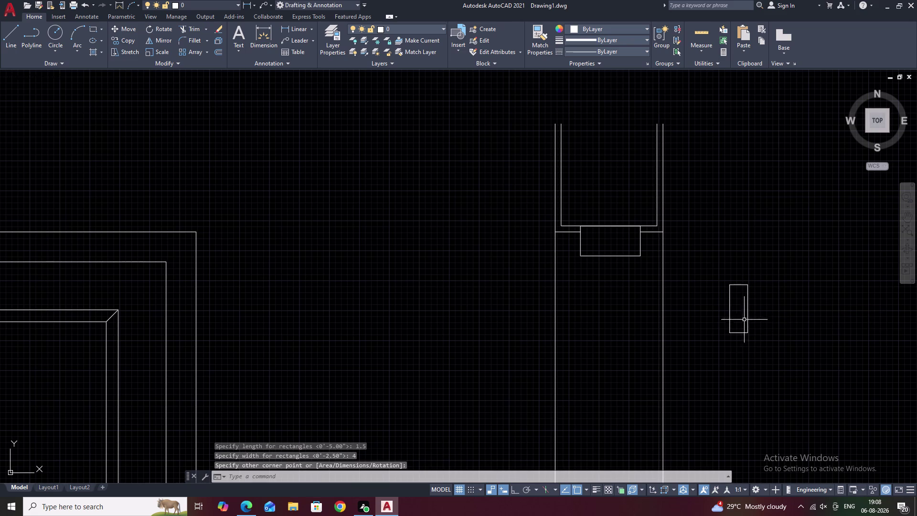
Cancel the leftover command and select the narrow rectangle.
key(Escape)
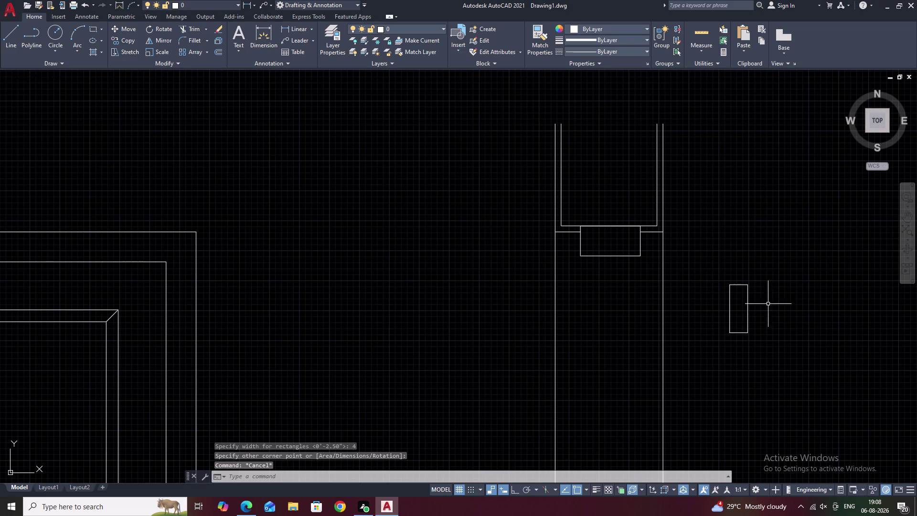
drag(768, 279, 758, 278)
drag(756, 278, 757, 359)
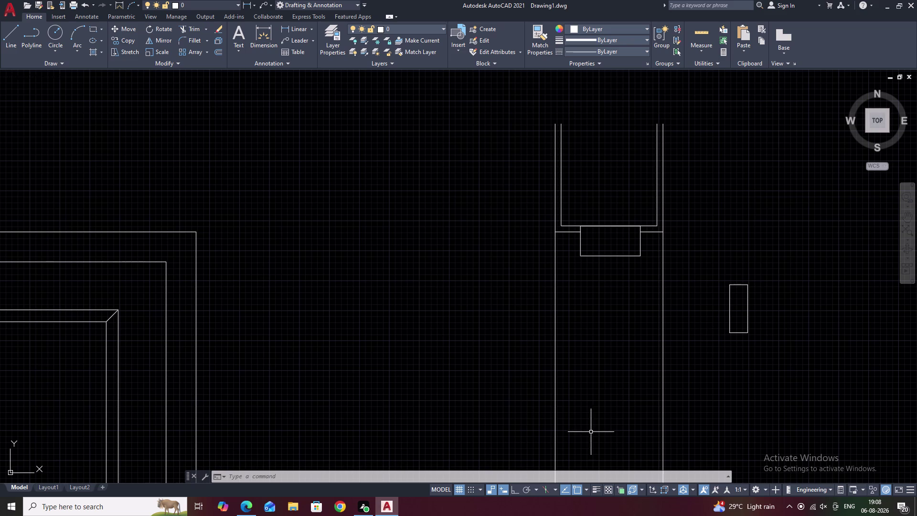
click(740, 333)
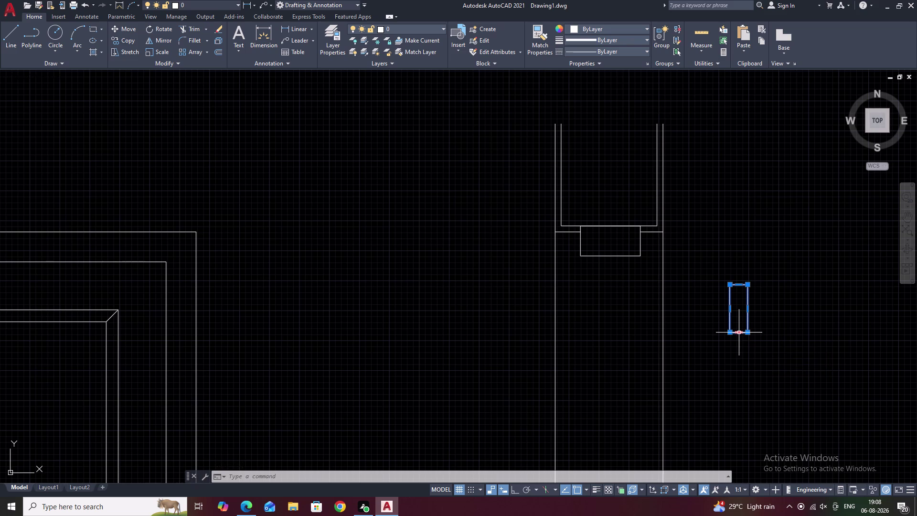
Move the narrow rectangle from its top corner to below the wall bracket.
text(M)
key(space)
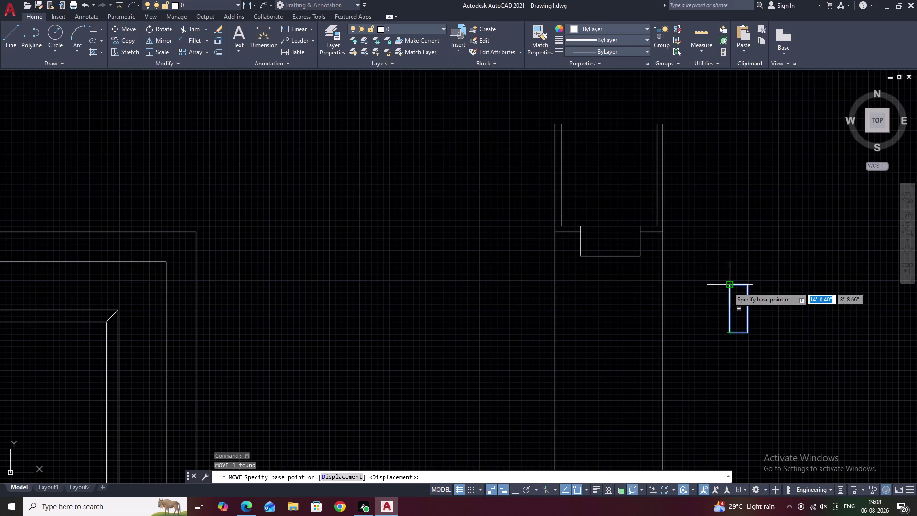
click(728, 287)
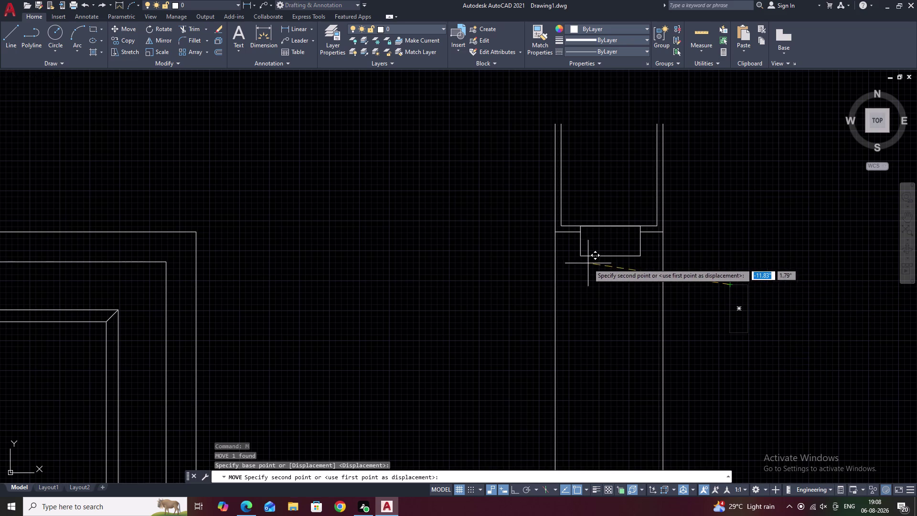
scroll(up, 3)
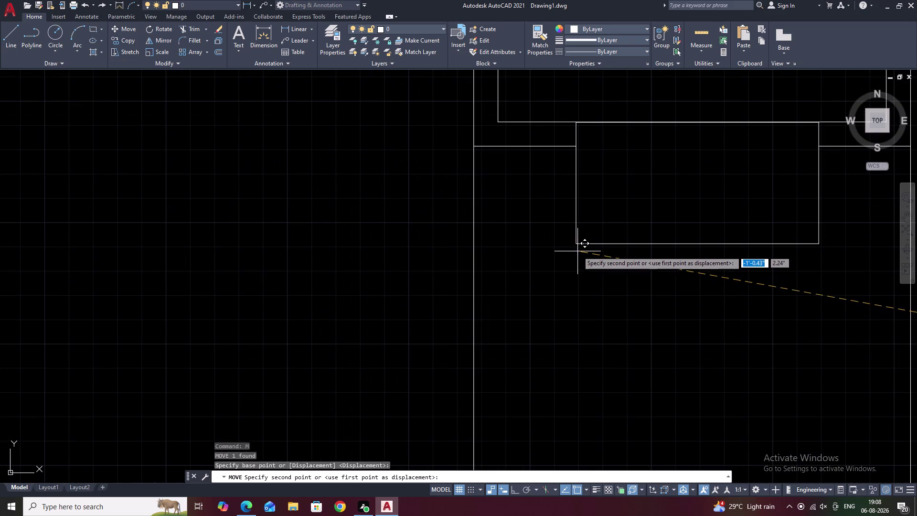
click(575, 245)
Bring the bracket into view and start a circle.
scroll(down, 3)
middle_drag(681, 314, 685, 305)
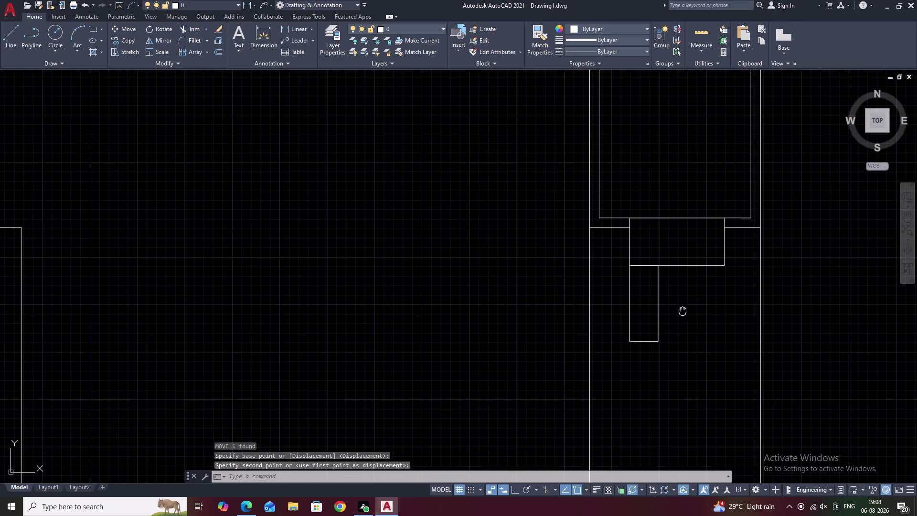
middle_drag(685, 305, 698, 274)
key(Escape)
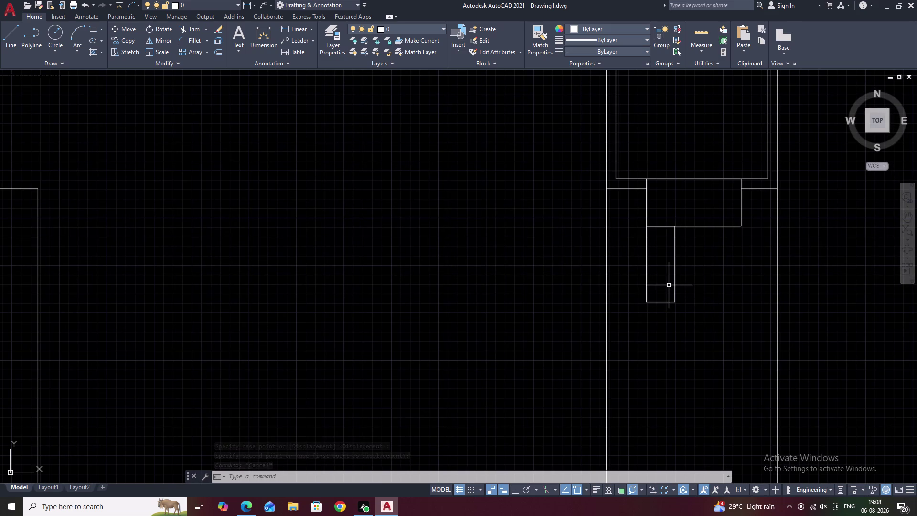
text(C)
key(space)
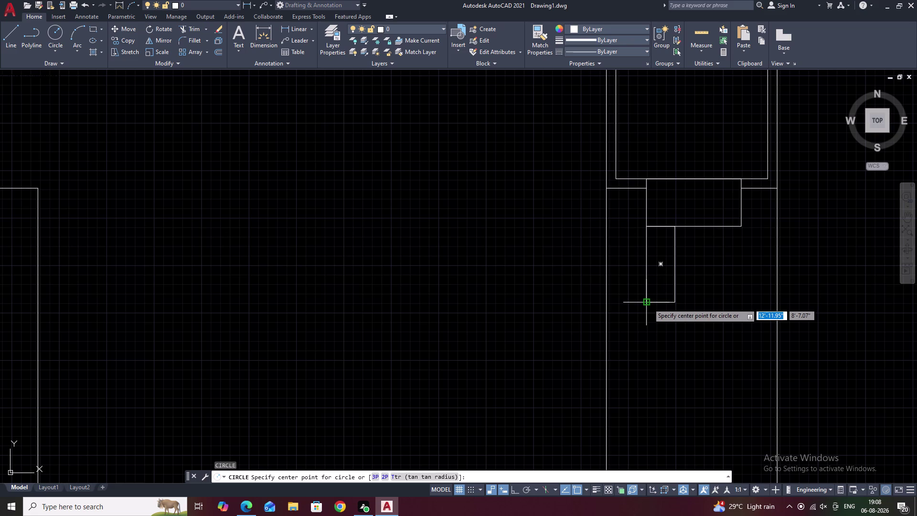
Draw a 2-point circle spanning the bar's two bottom corners.
click(57, 47)
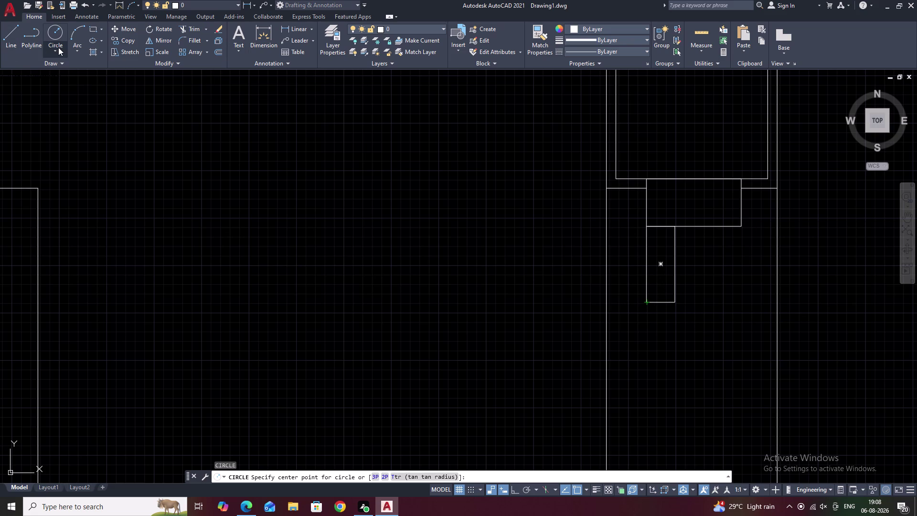
click(77, 106)
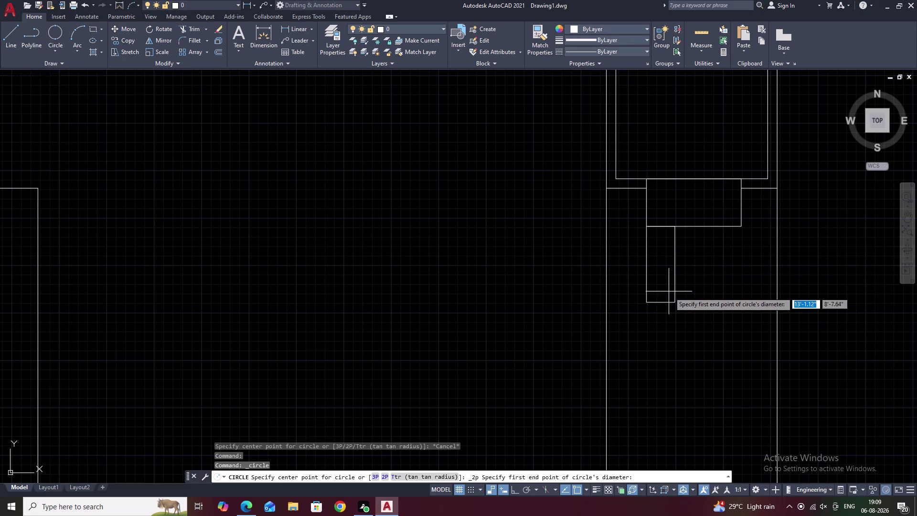
scroll(up, 3)
click(651, 303)
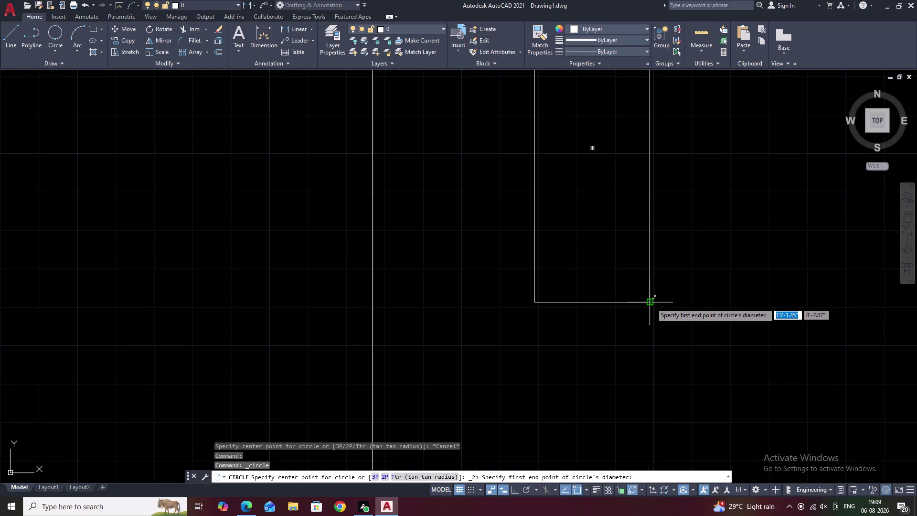
click(535, 301)
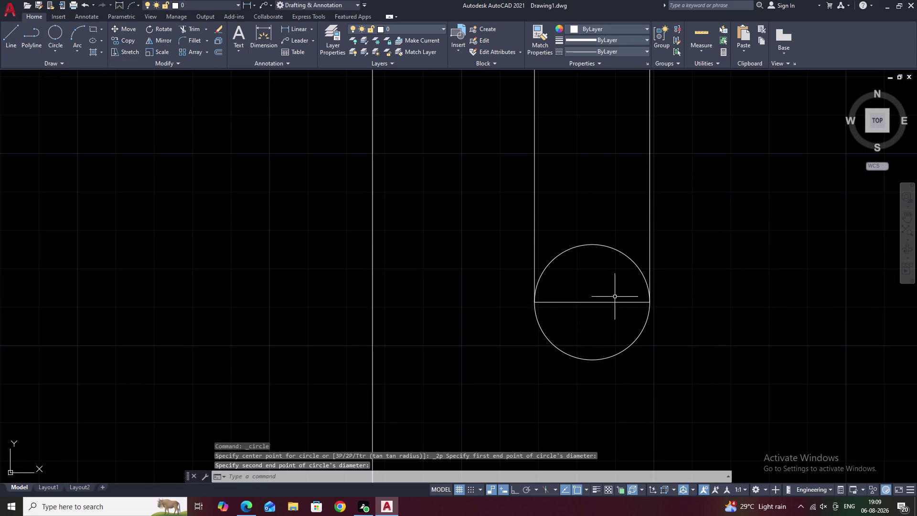
key(Escape)
Trim the circle's upper half and the bar's straight bottom edge.
text(TR)
key(space)
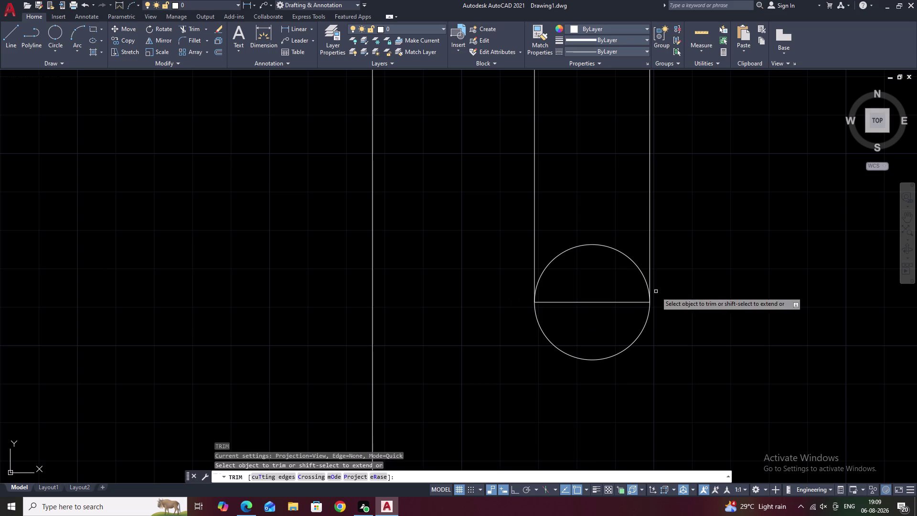
drag(630, 236, 626, 244)
drag(616, 260, 602, 293)
drag(601, 289, 595, 310)
scroll(down, 3)
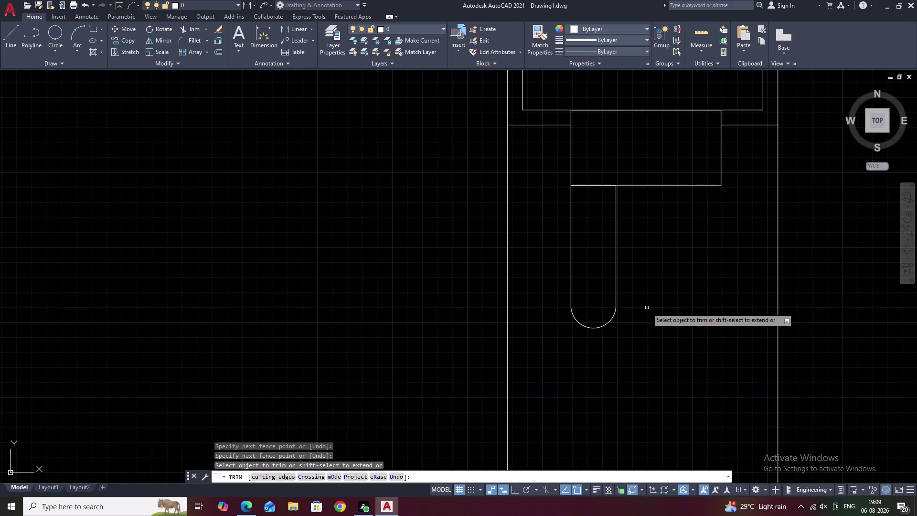
middle_drag(669, 308, 665, 250)
scroll(down, 3)
middle_drag(665, 274, 643, 250)
key(Escape)
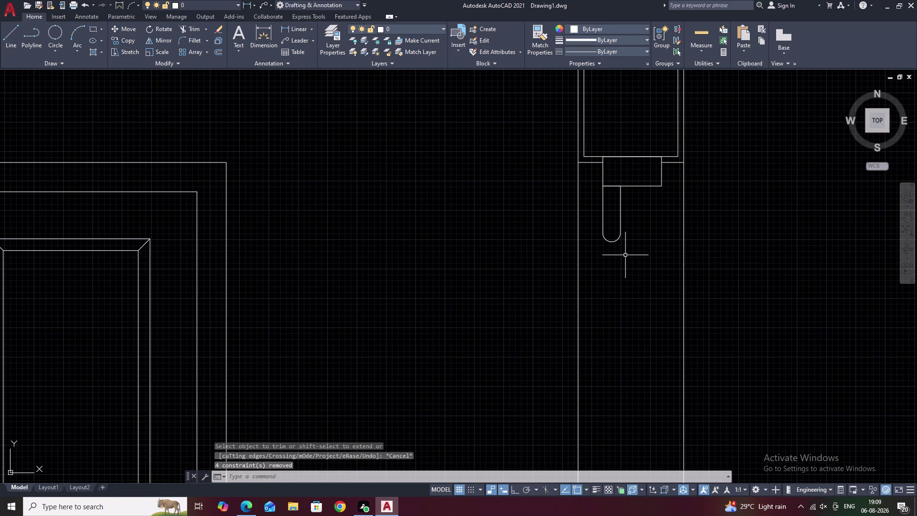
middle_drag(626, 256, 623, 220)
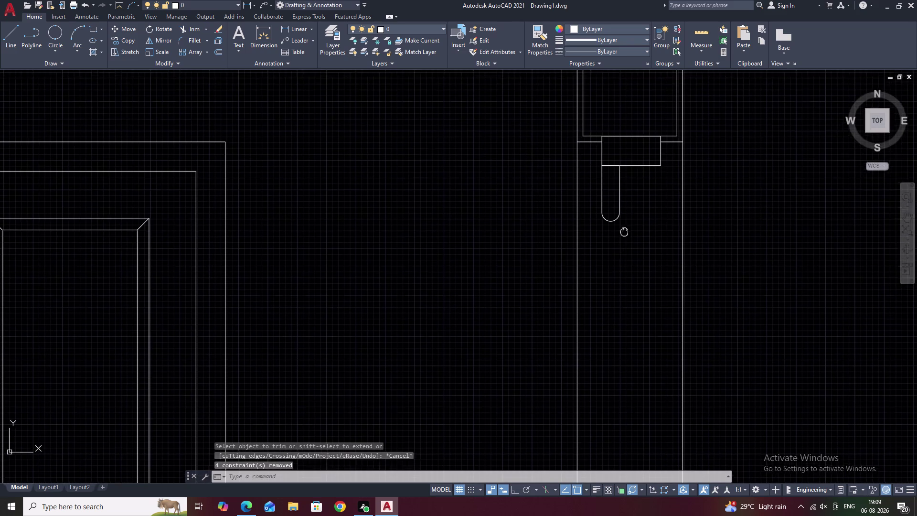
middle_drag(624, 220, 622, 203)
scroll(down, 3)
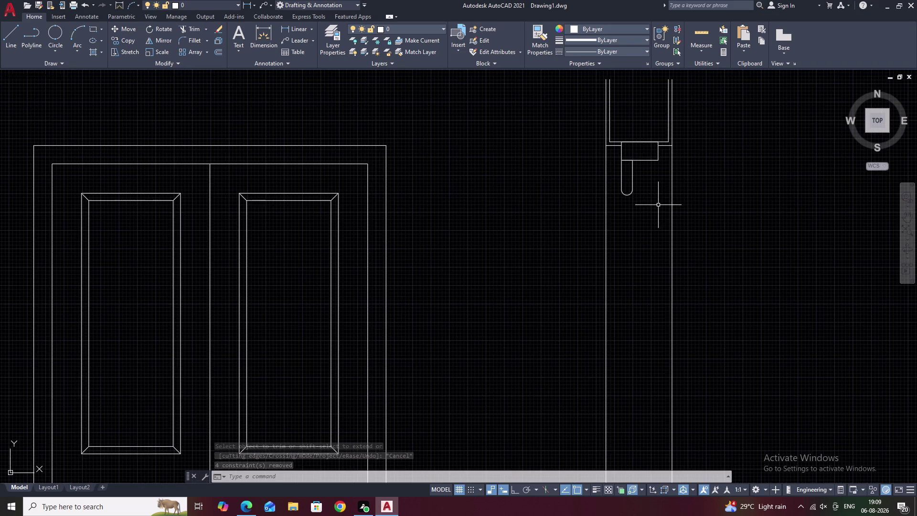
middle_drag(655, 206, 612, 216)
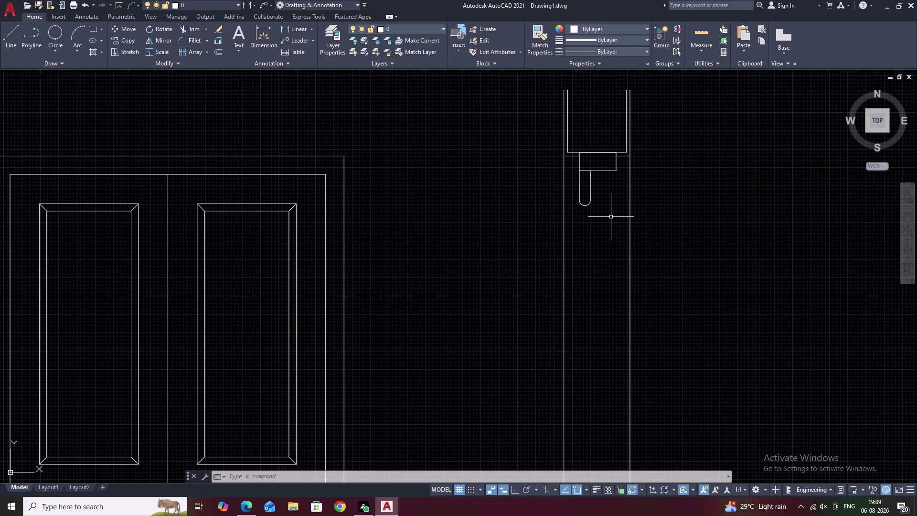
Attempt to extend a line near the bracket, cancelling when it fails.
text(EX)
key(space)
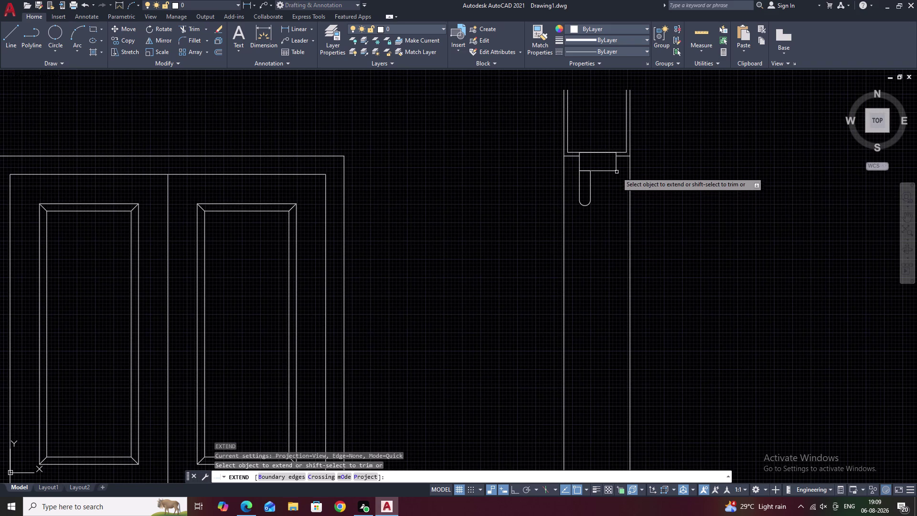
scroll(down, 3)
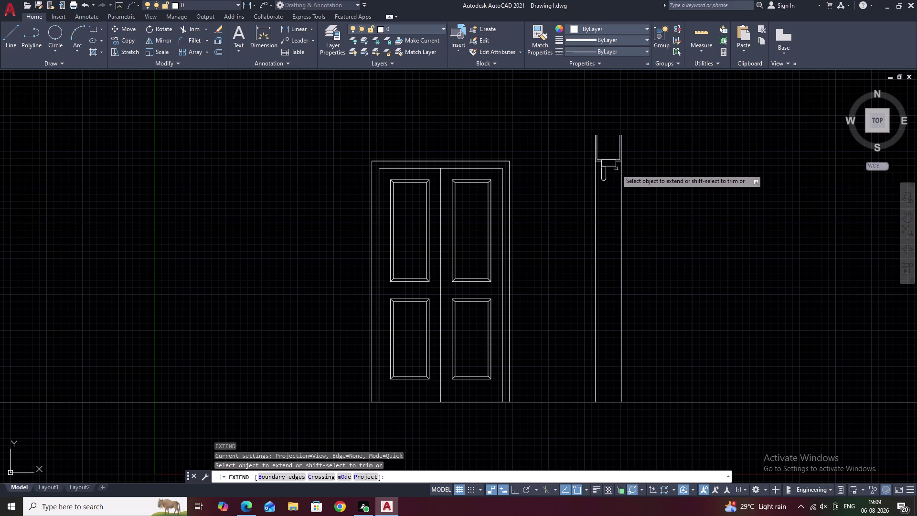
scroll(up, 3)
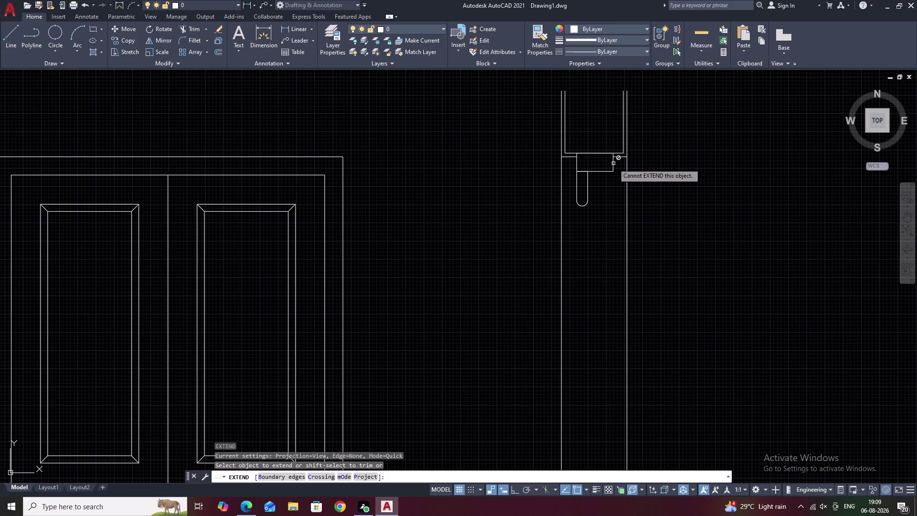
scroll(down, 3)
key(Escape)
Pan the view to show the whole elevation.
scroll(up, 3)
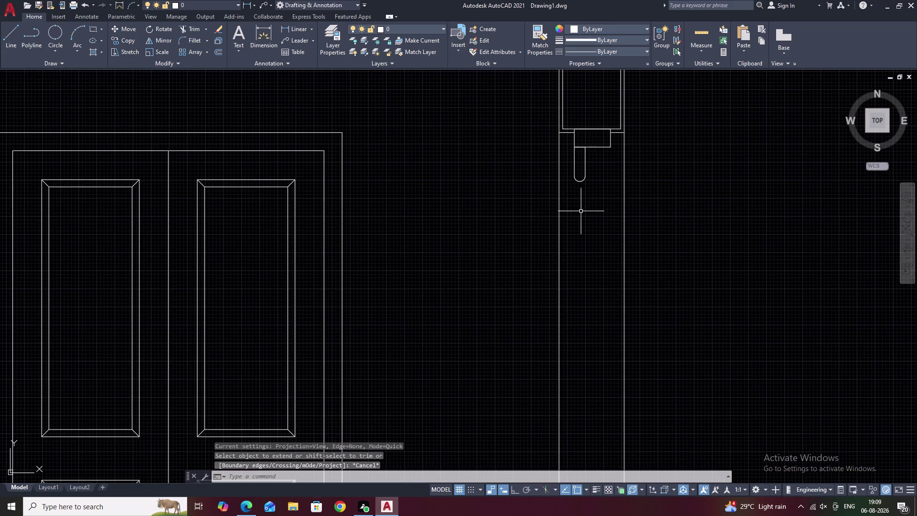
middle_drag(585, 197, 599, 158)
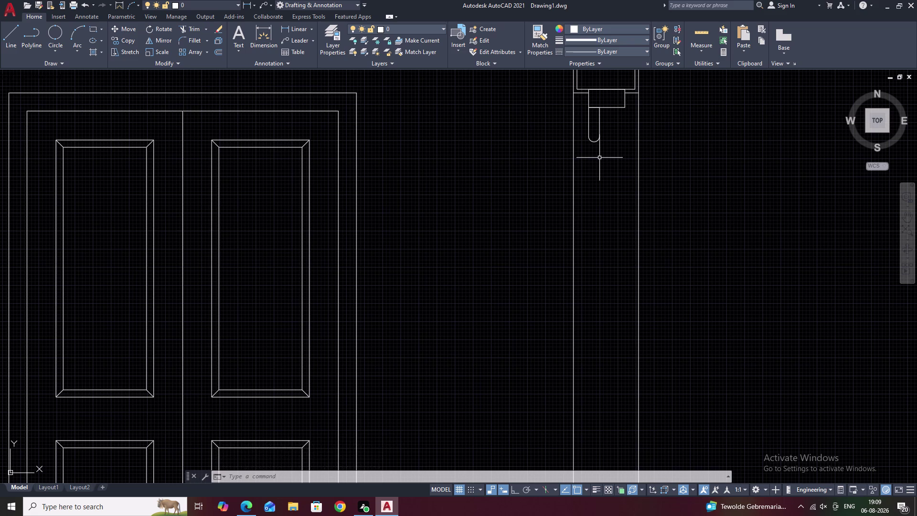
scroll(down, 3)
middle_drag(710, 217, 701, 205)
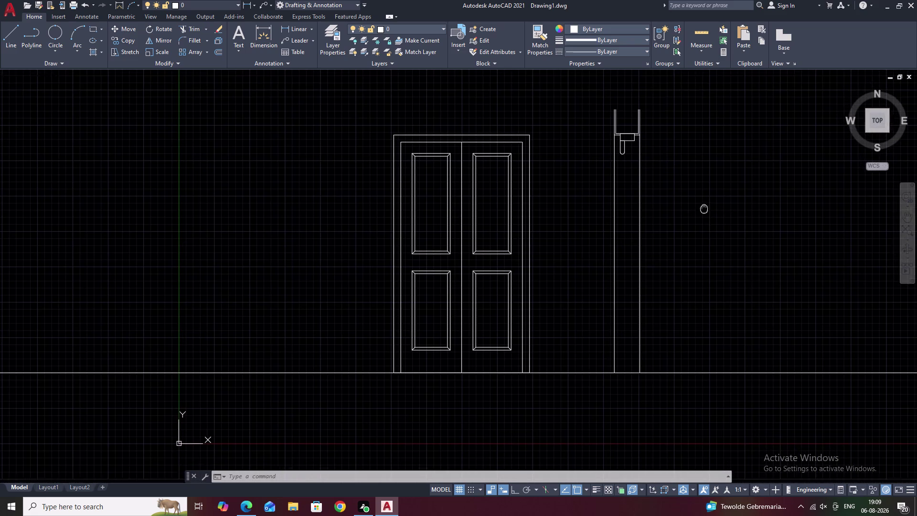
middle_drag(701, 204, 701, 204)
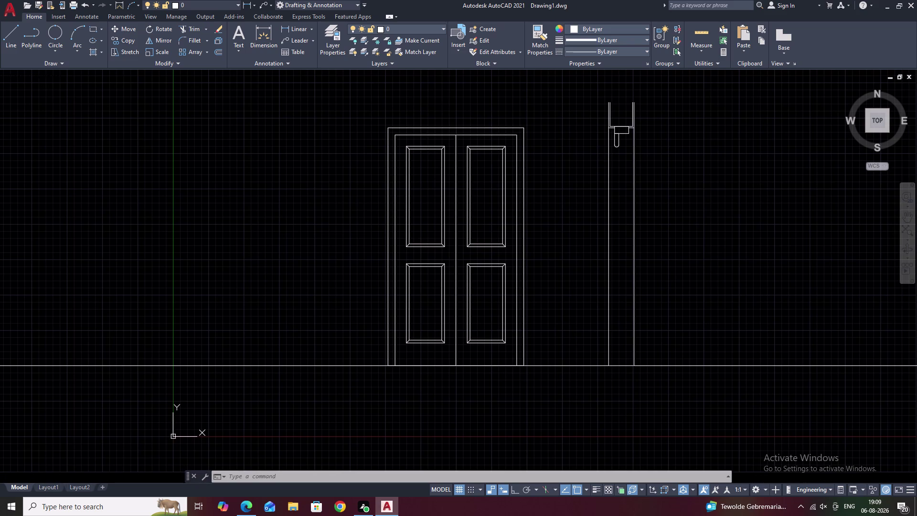
Draw an upright rectangle 1.5 long and 8 wide, right of the wall.
text(REC)
key(space)
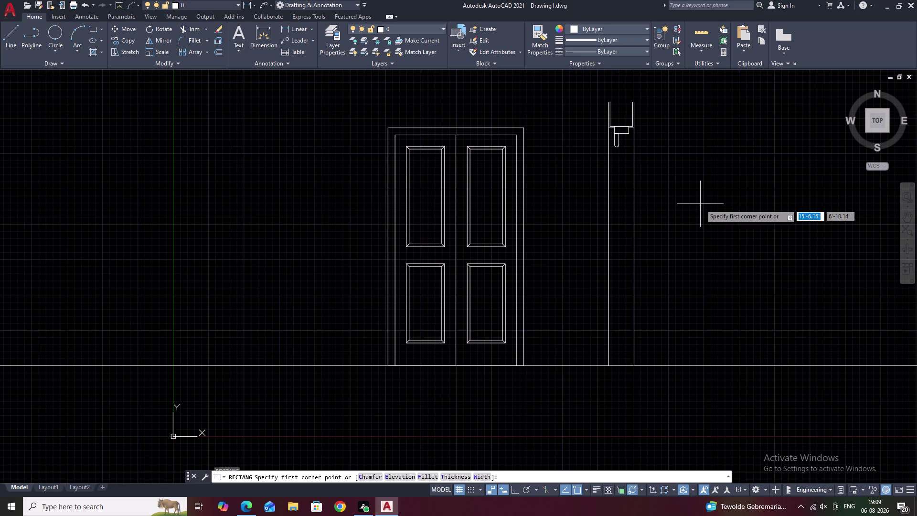
click(720, 181)
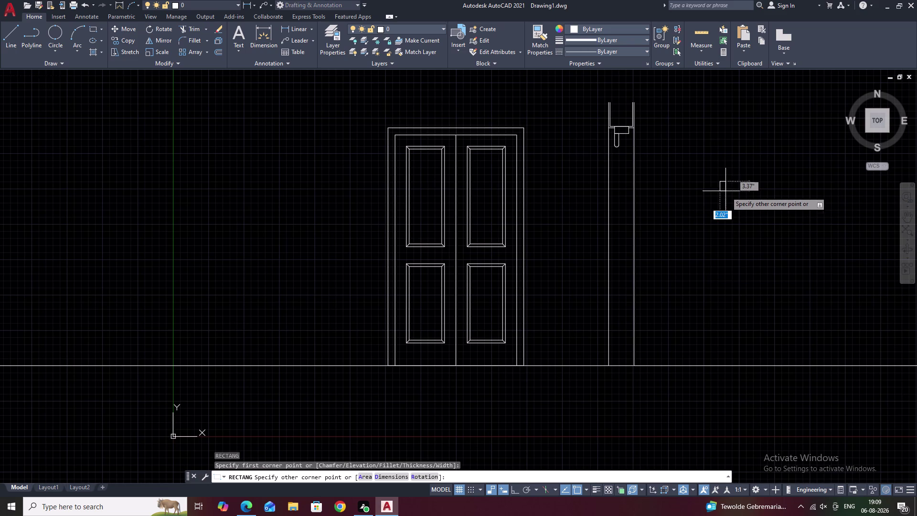
key(d)
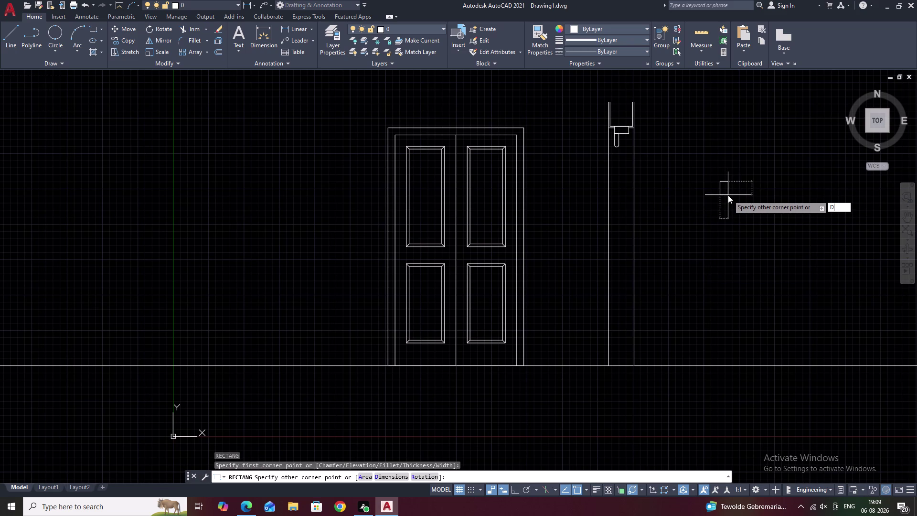
key(space)
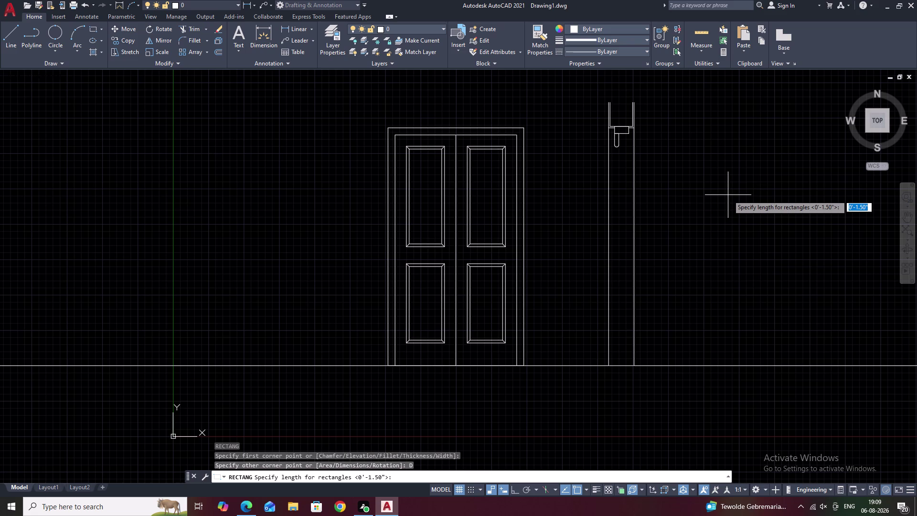
text(1.5)
key(space)
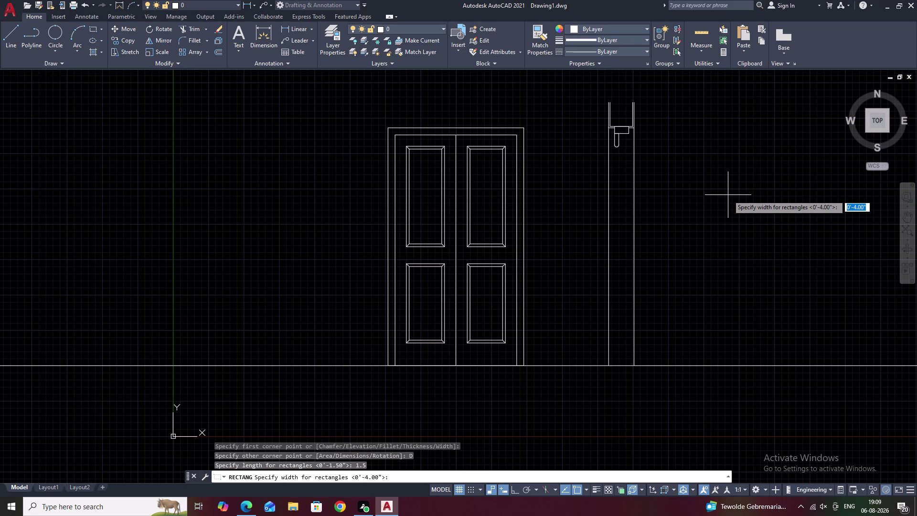
key(8)
key(space)
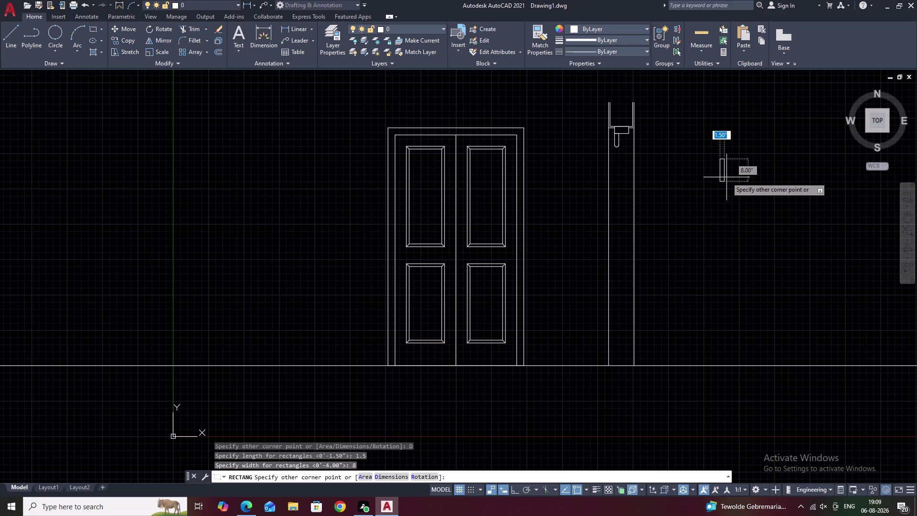
click(730, 283)
Select the new 1.5-by-8 rectangle.
scroll(up, 3)
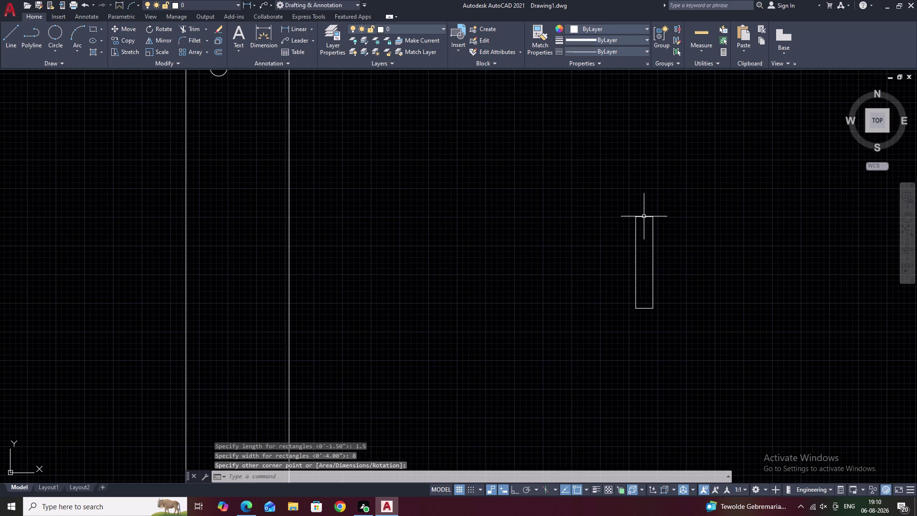
drag(685, 192, 675, 351)
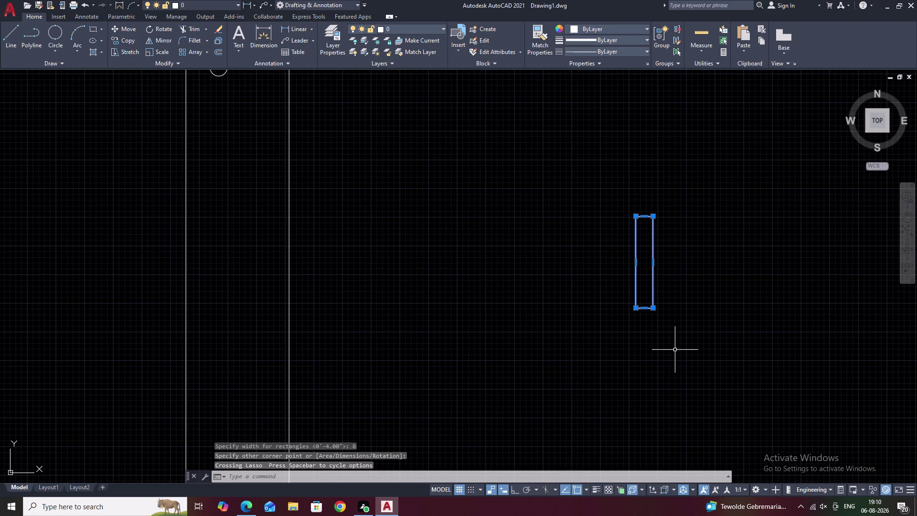
key(Escape)
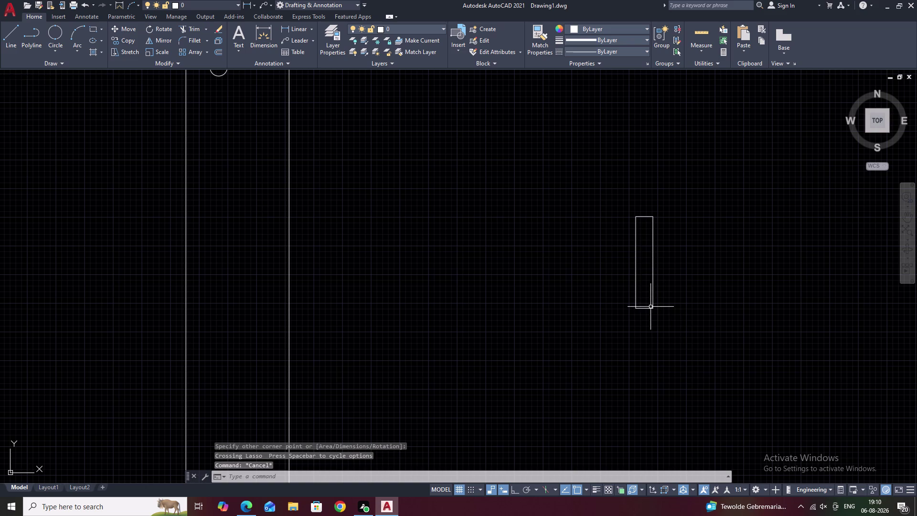
click(650, 307)
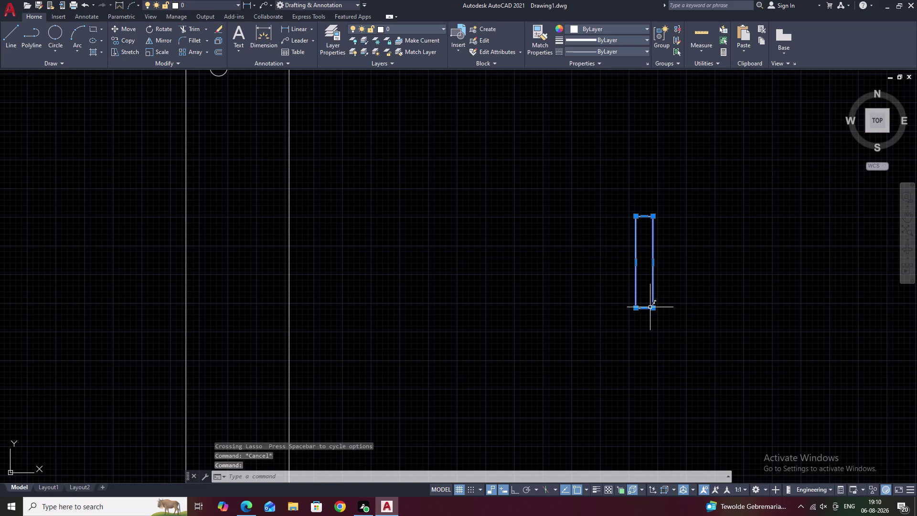
scroll(down, 3)
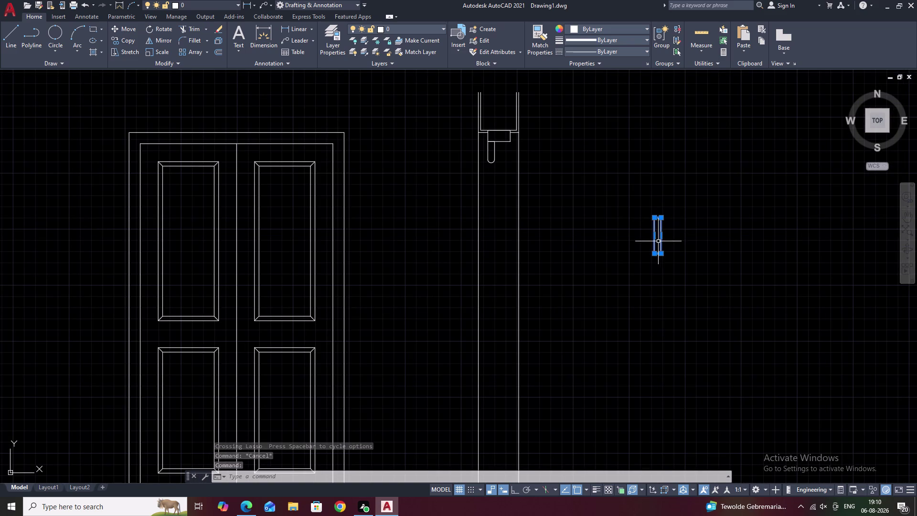
Start moving the rectangle from its bottom base point, then cancel.
text(M)
key(space)
scroll(up, 3)
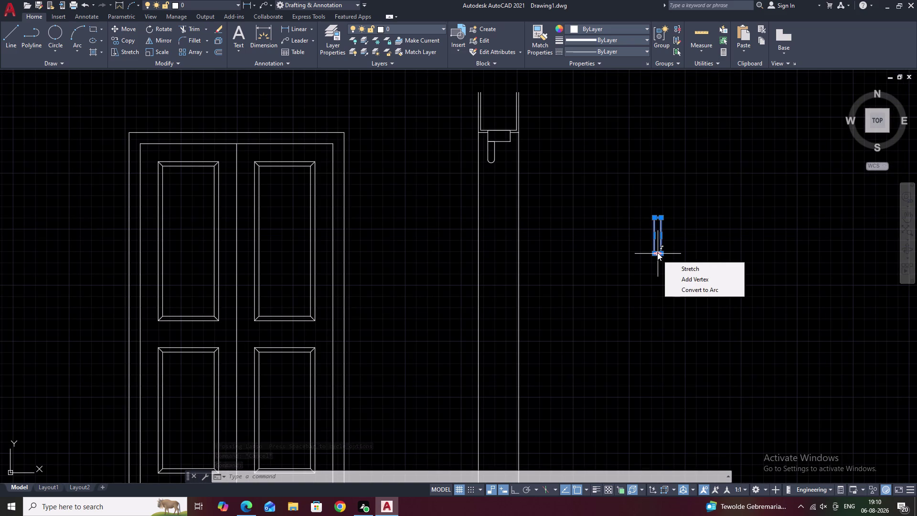
text(M)
key(space)
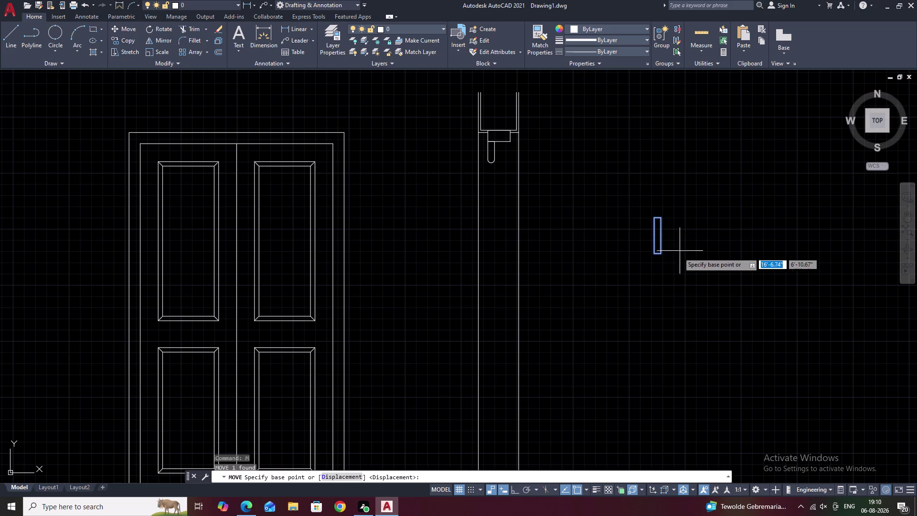
scroll(up, 3)
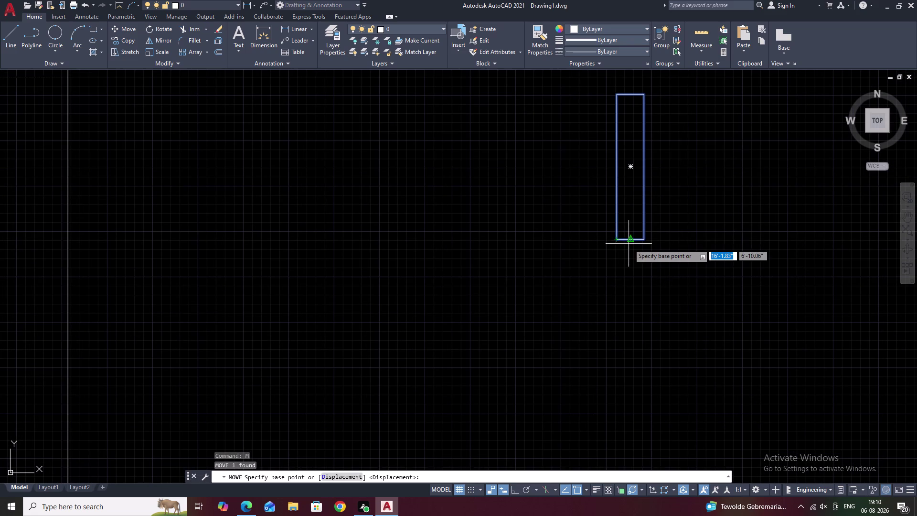
click(630, 240)
scroll(down, 3)
middle_drag(355, 232, 662, 310)
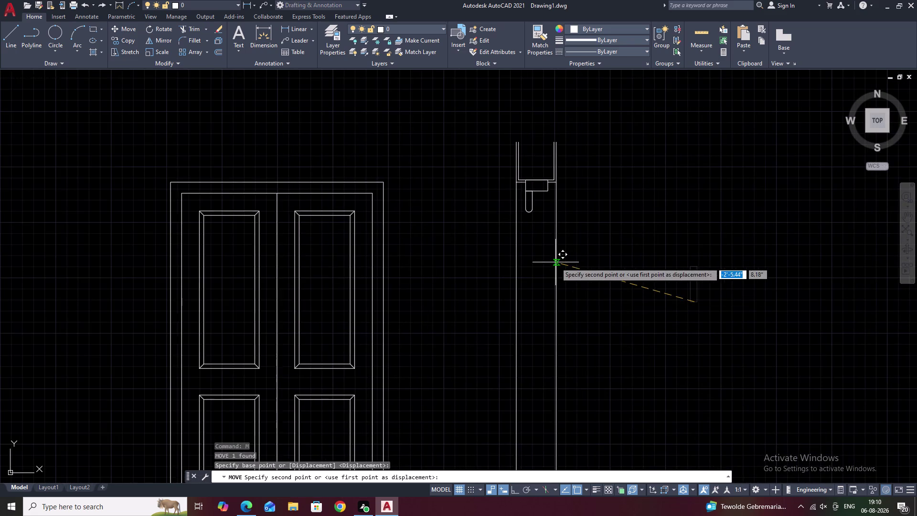
scroll(up, 3)
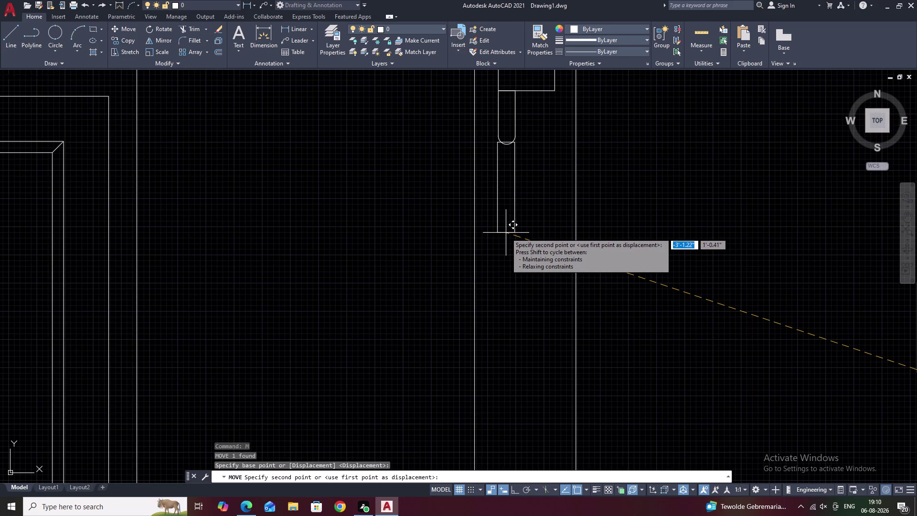
key(Escape)
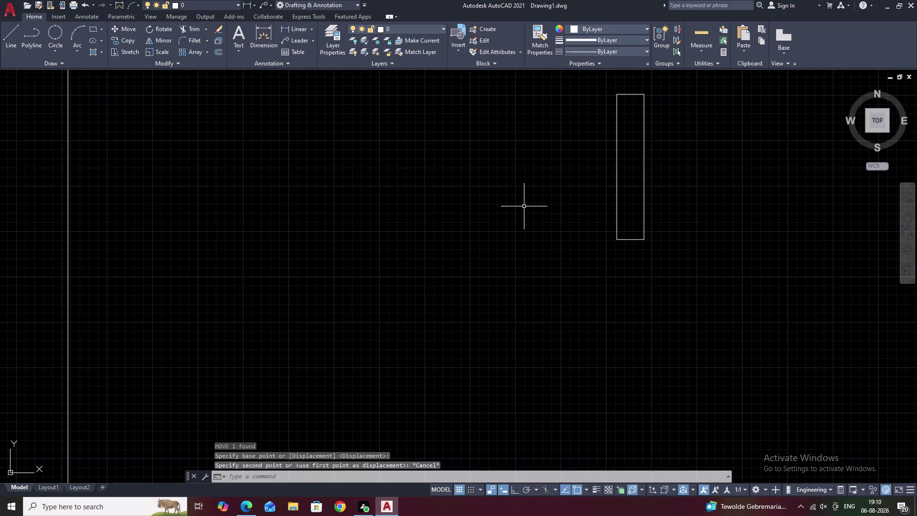
Select the small rectangle with a crossing window and erase it.
scroll(down, 3)
drag(653, 192, 626, 266)
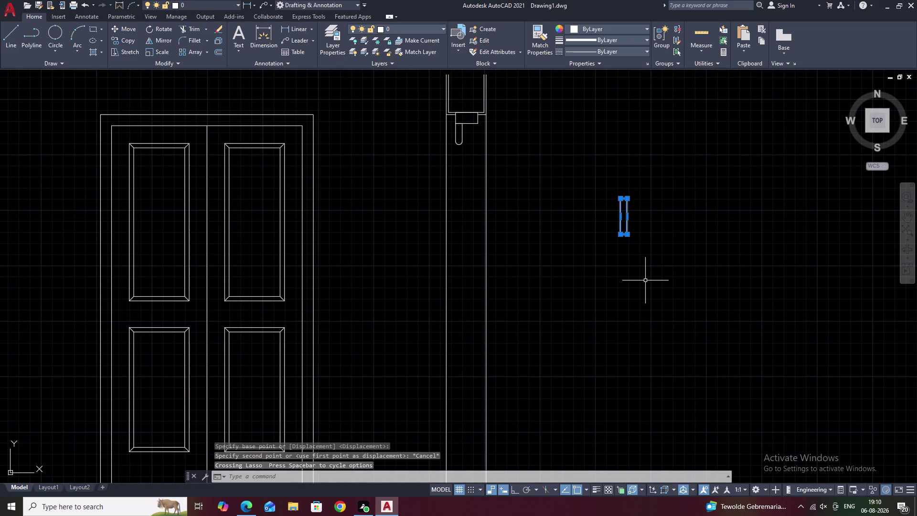
text(E)
key(space)
middle_drag(439, 158, 529, 255)
scroll(up, 3)
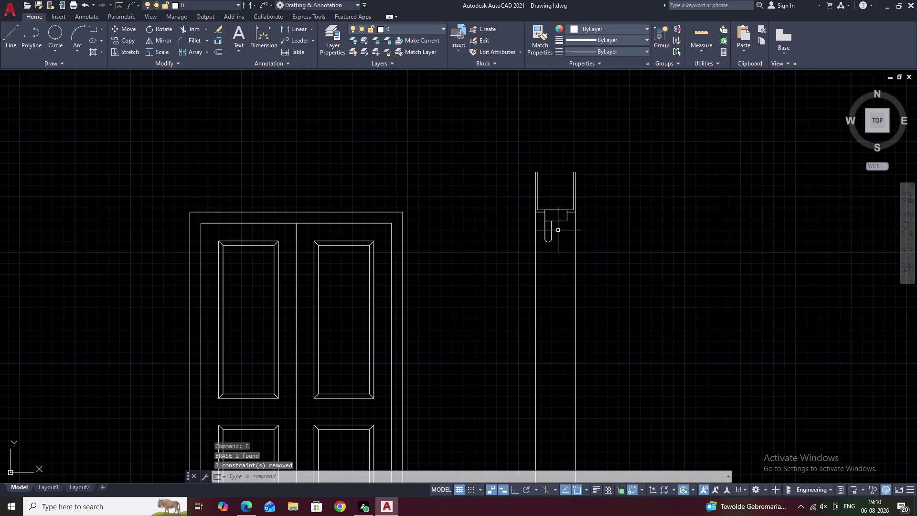
scroll(up, 3)
middle_drag(527, 286, 646, 136)
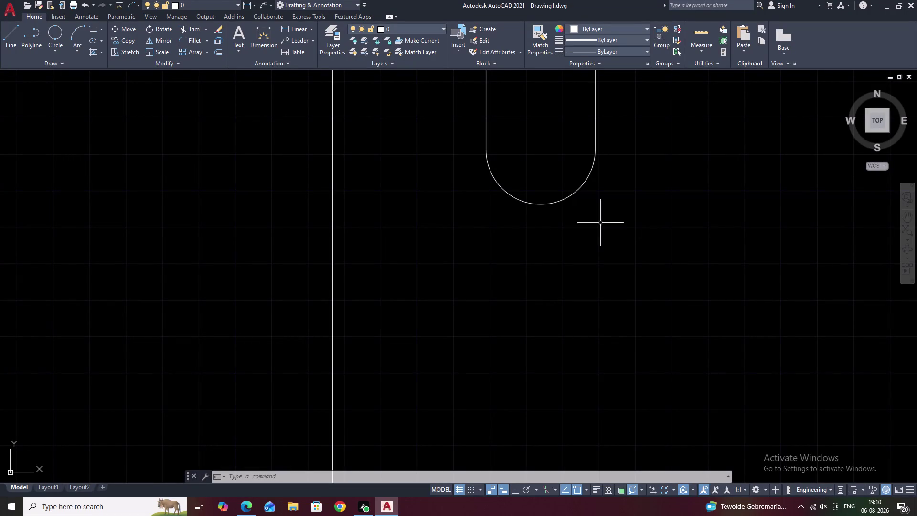
scroll(down, 3)
middle_drag(651, 197, 618, 340)
scroll(down, 3)
middle_drag(634, 309, 622, 274)
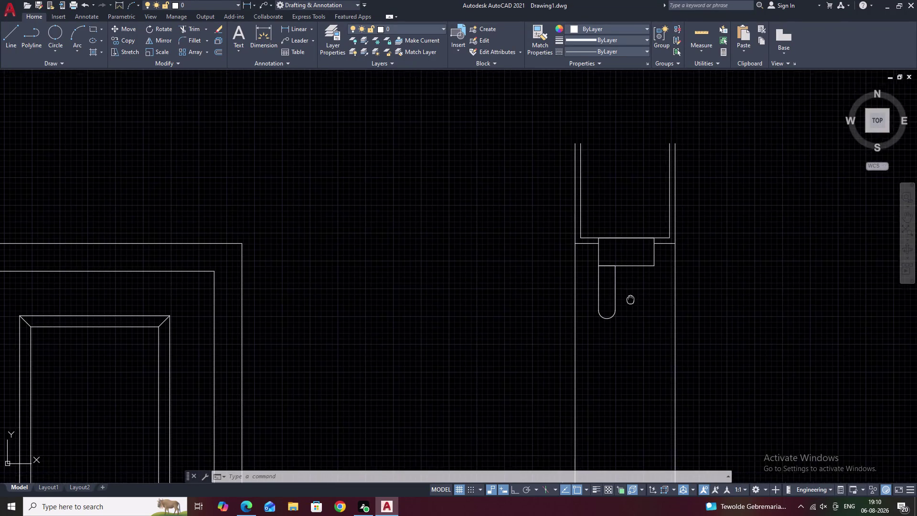
middle_drag(623, 273, 615, 246)
scroll(up, 3)
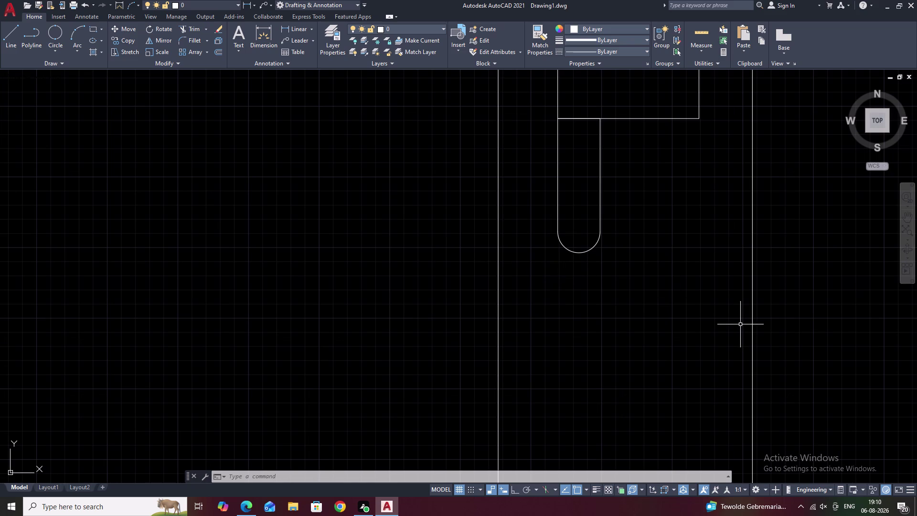
text(L)
key(space)
Draw a 1.5-unit horizontal line right of the wall and select it.
click(798, 303)
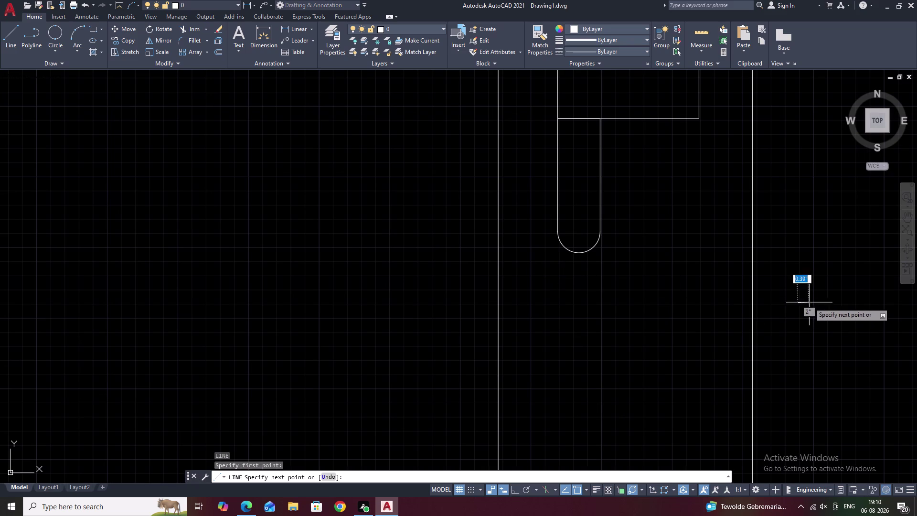
text(1.5)
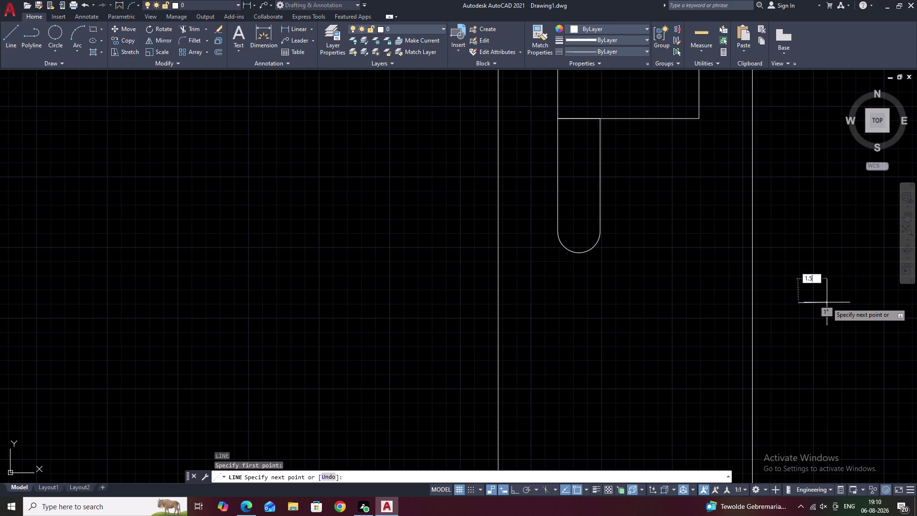
key(space)
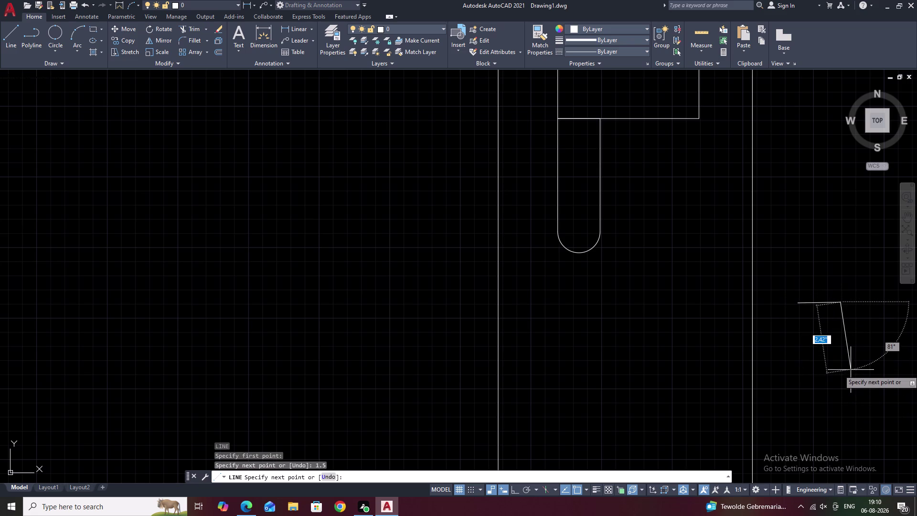
key(Escape)
click(829, 303)
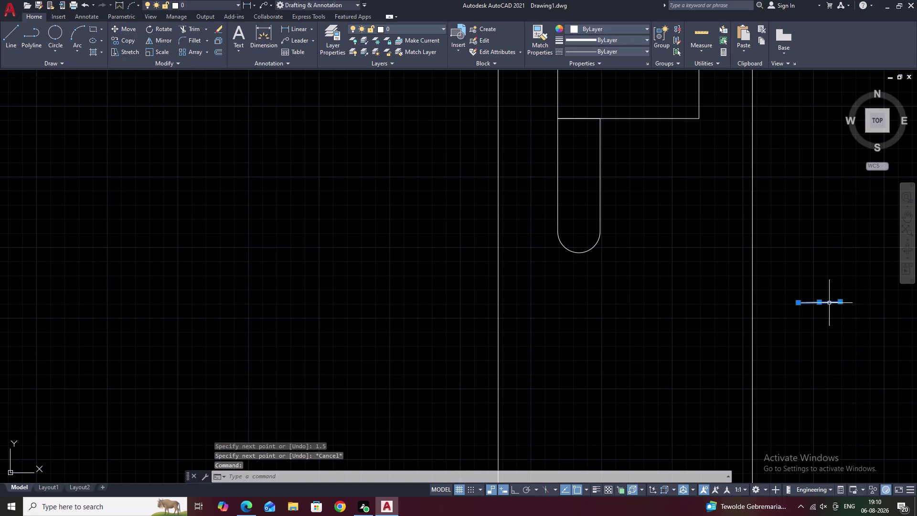
Redraw the display, cancel a new line, and reselect the short line.
text(R)
key(space)
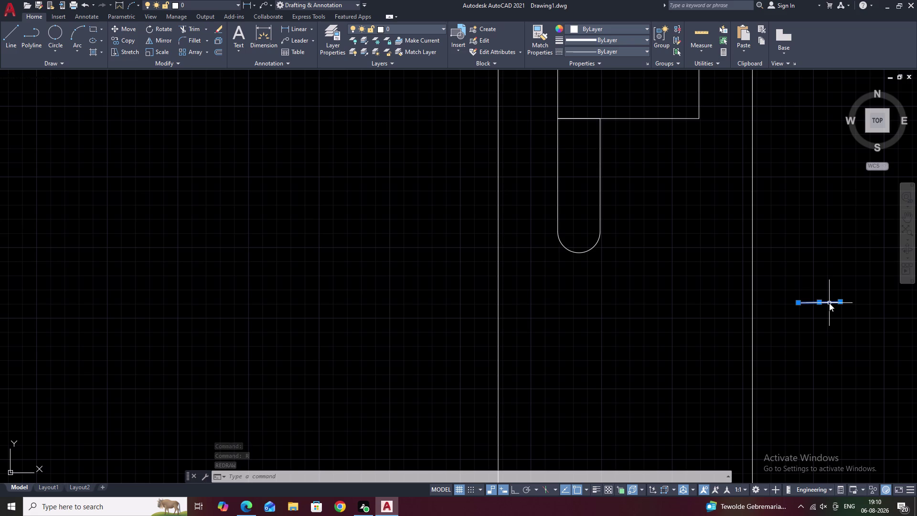
text(L)
key(space)
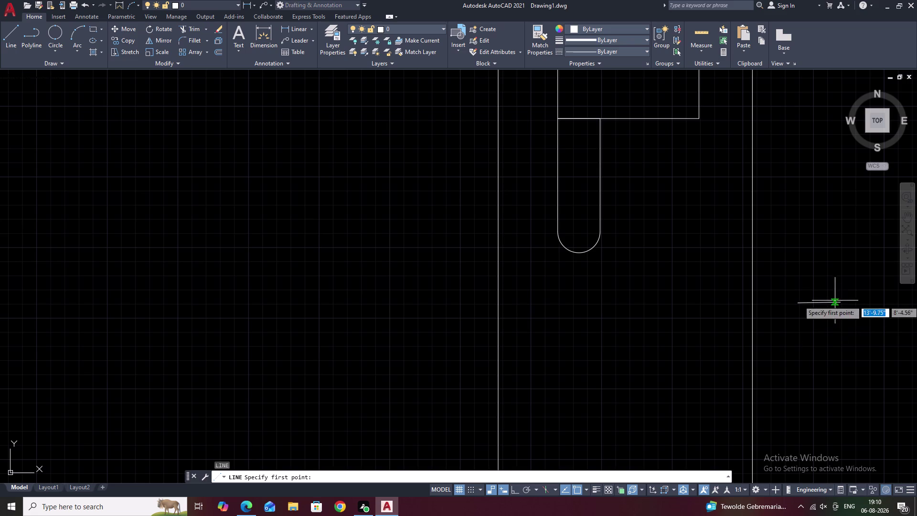
key(Escape)
scroll(up, 3)
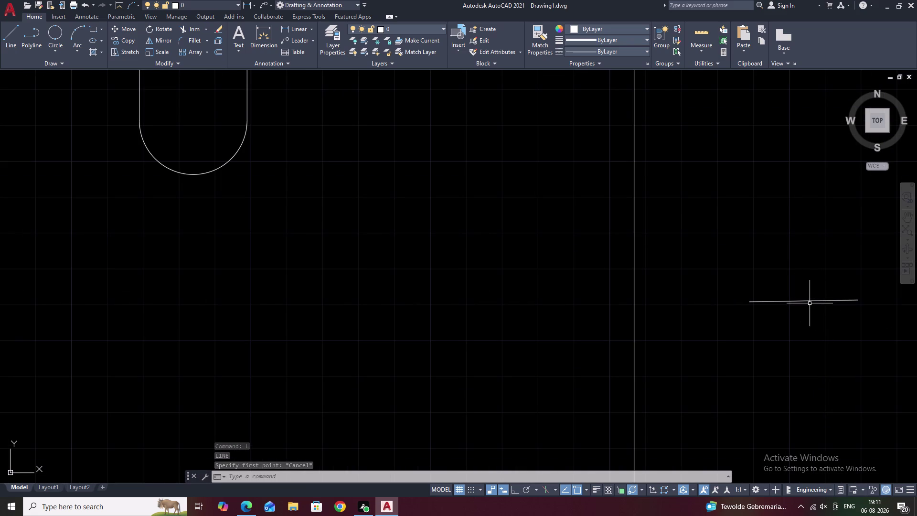
click(795, 302)
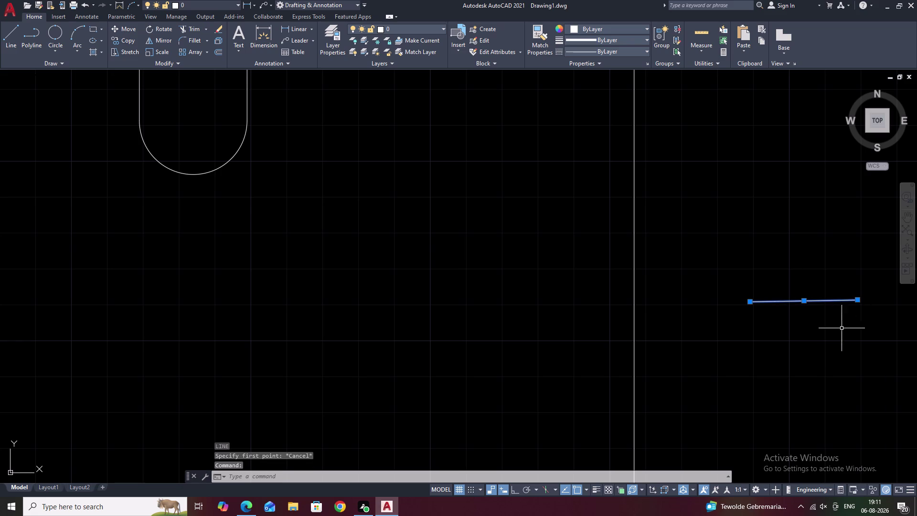
Start moving the short line from its left end, then cancel.
text(M)
key(space)
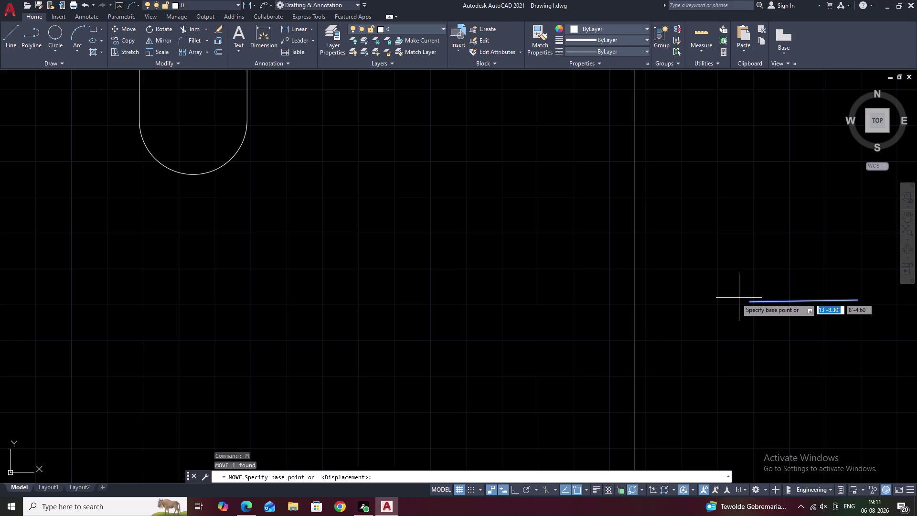
click(748, 303)
middle_drag(343, 268, 345, 268)
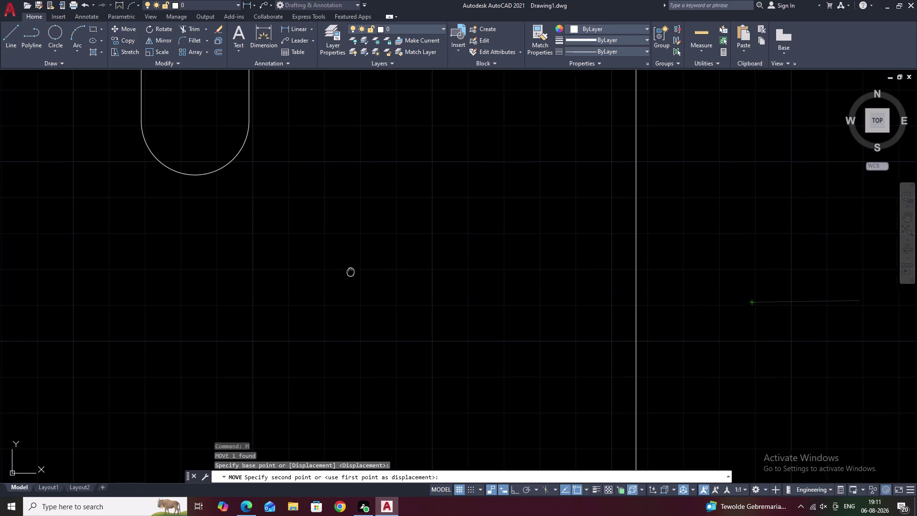
middle_drag(345, 268, 675, 336)
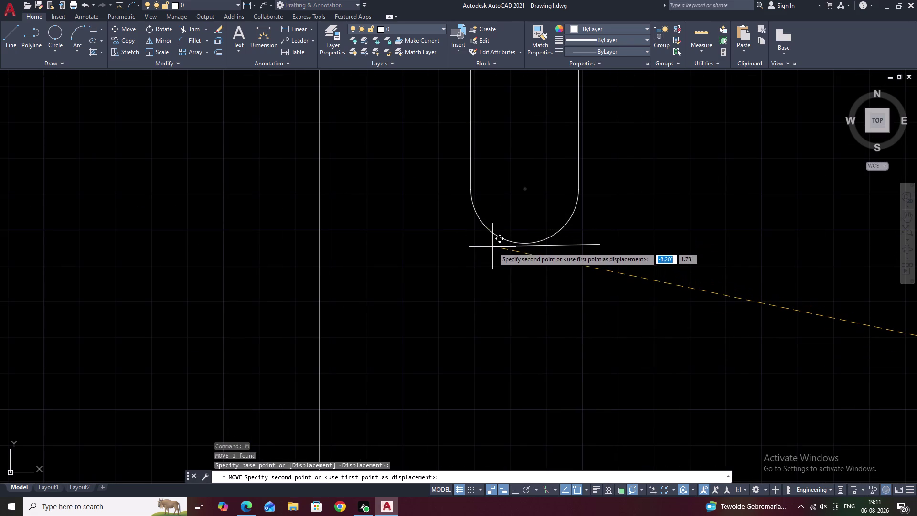
key(Escape)
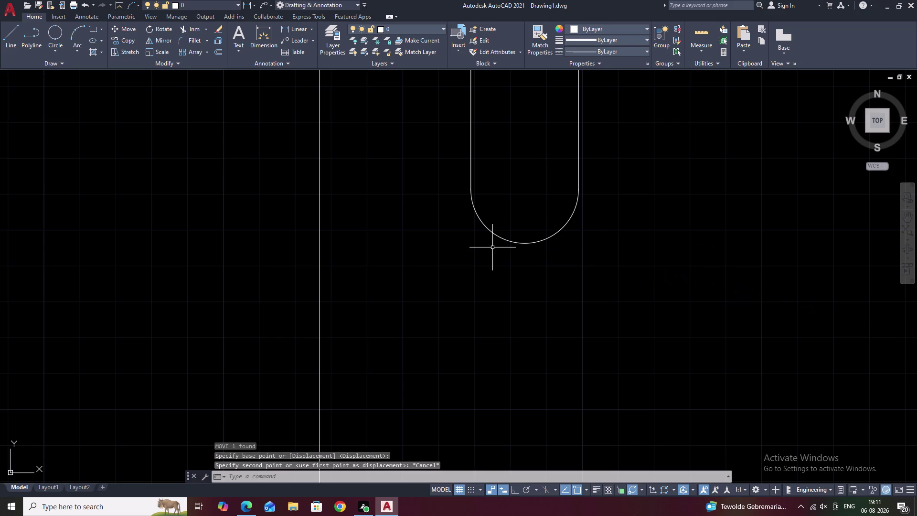
Reselect the short line and erase it.
scroll(down, 3)
scroll(down, 3)
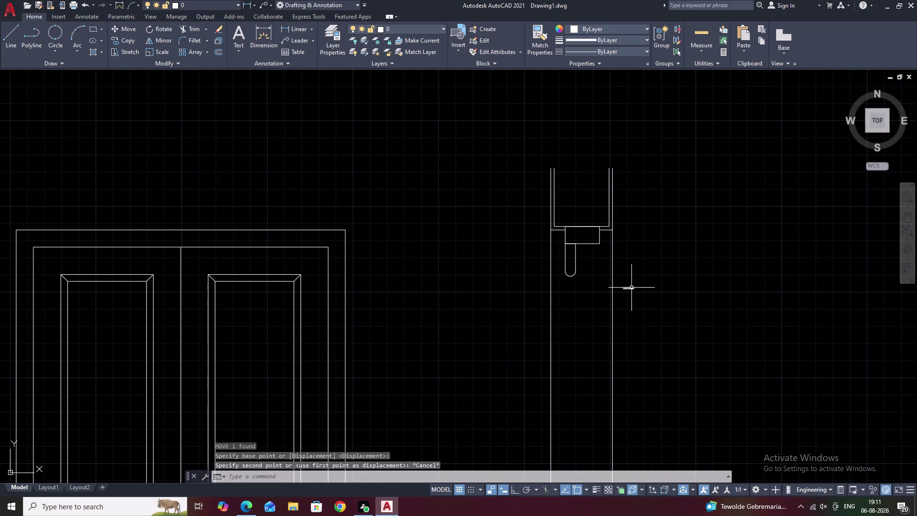
click(631, 288)
text(E)
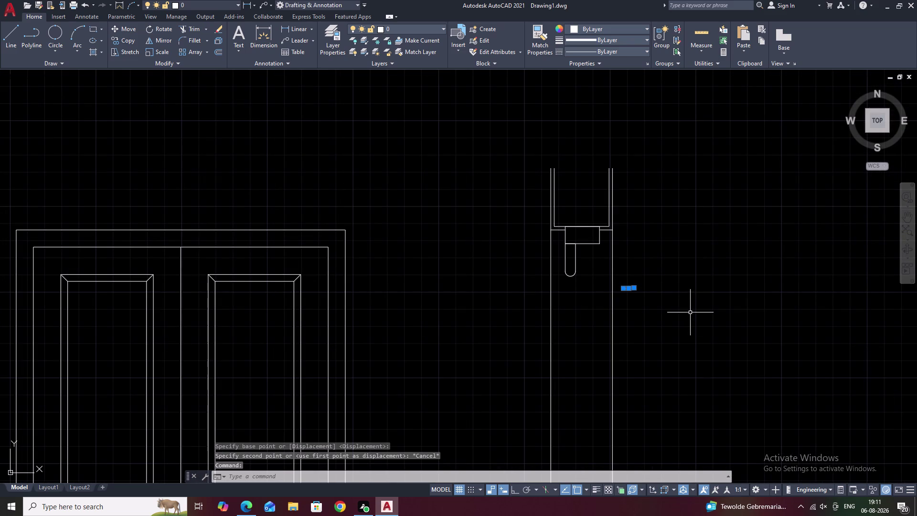
key(space)
scroll(up, 3)
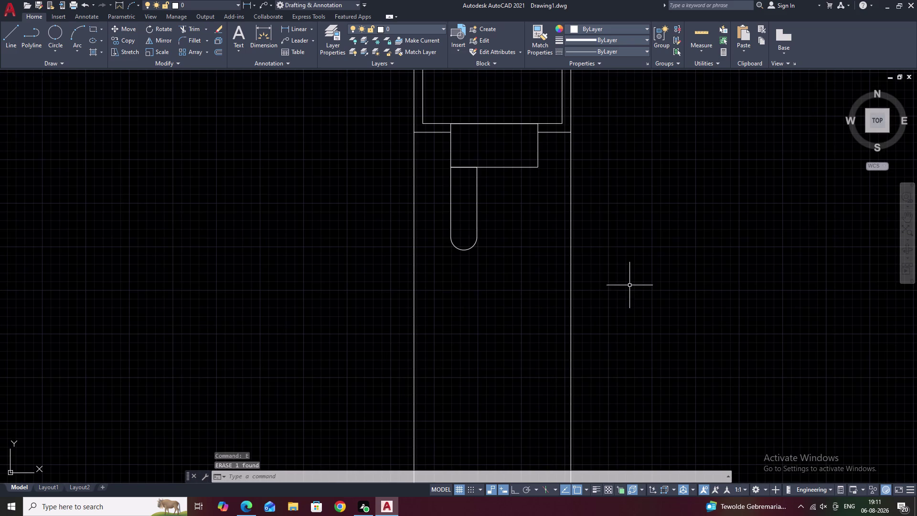
Start a line right of the wall strip and switch Ortho on with F8.
text(L)
key(space)
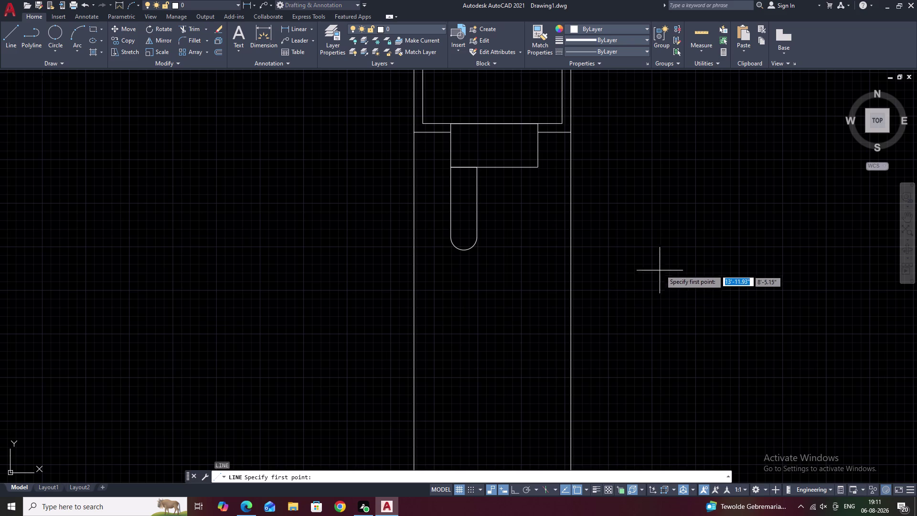
click(653, 247)
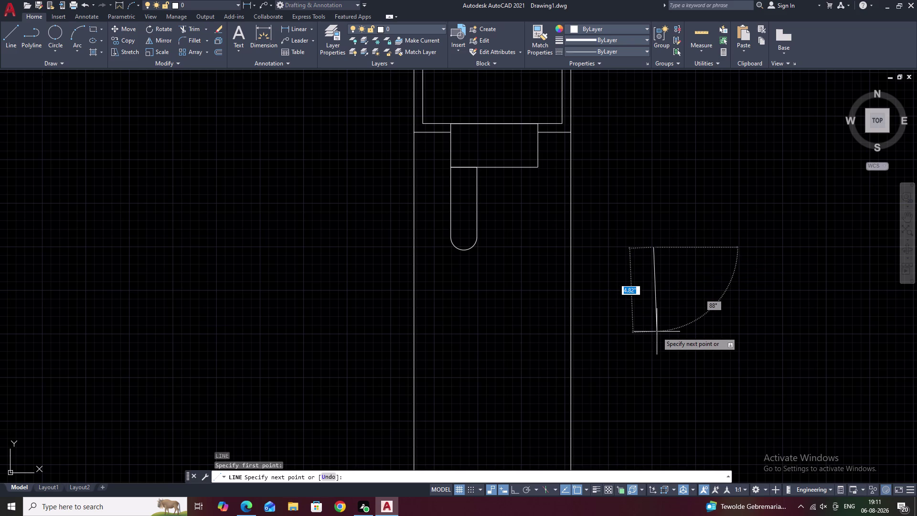
key(F8)
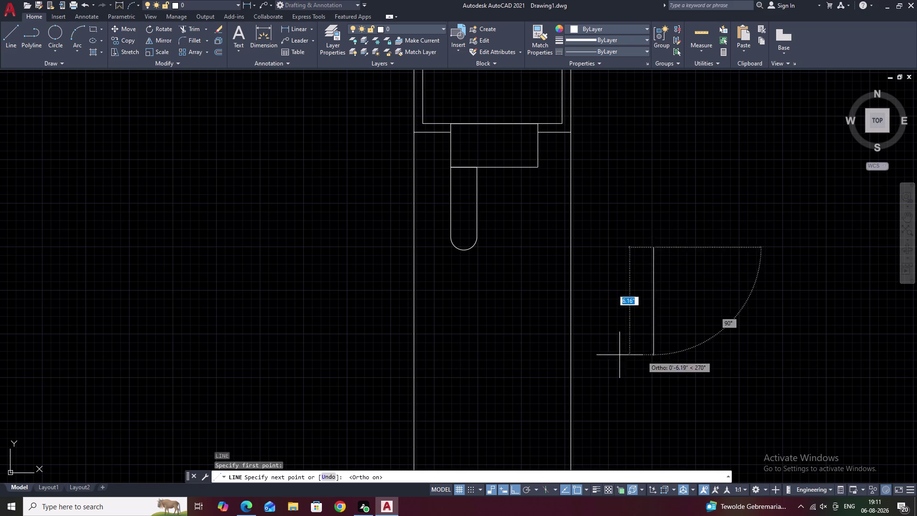